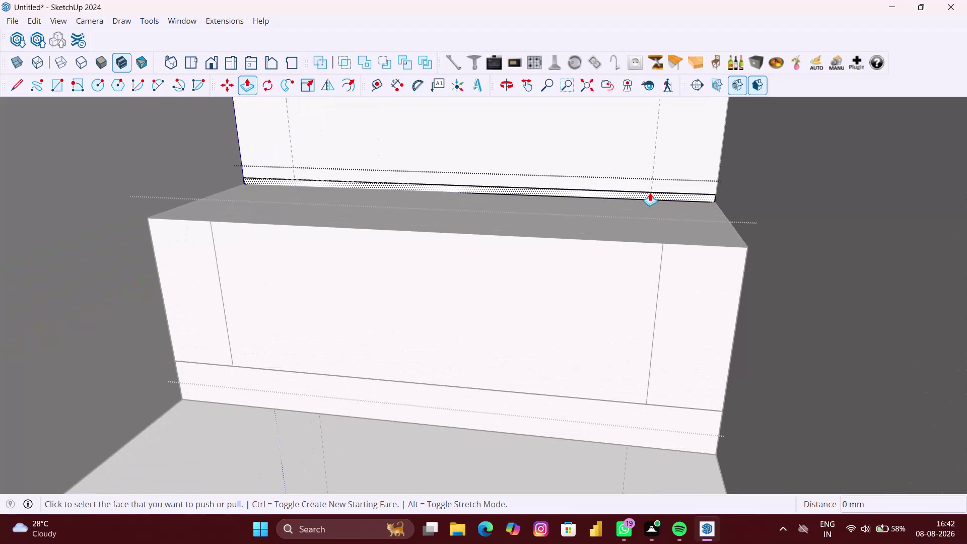
Select the thin board at the back of the cabinet.
click(650, 190)
scroll(up, 3)
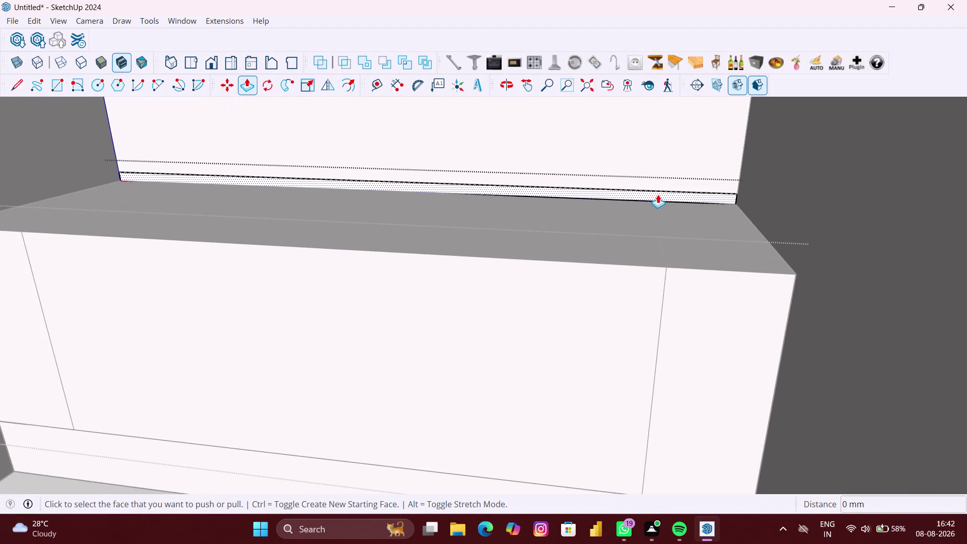
click(663, 191)
scroll(down, 3)
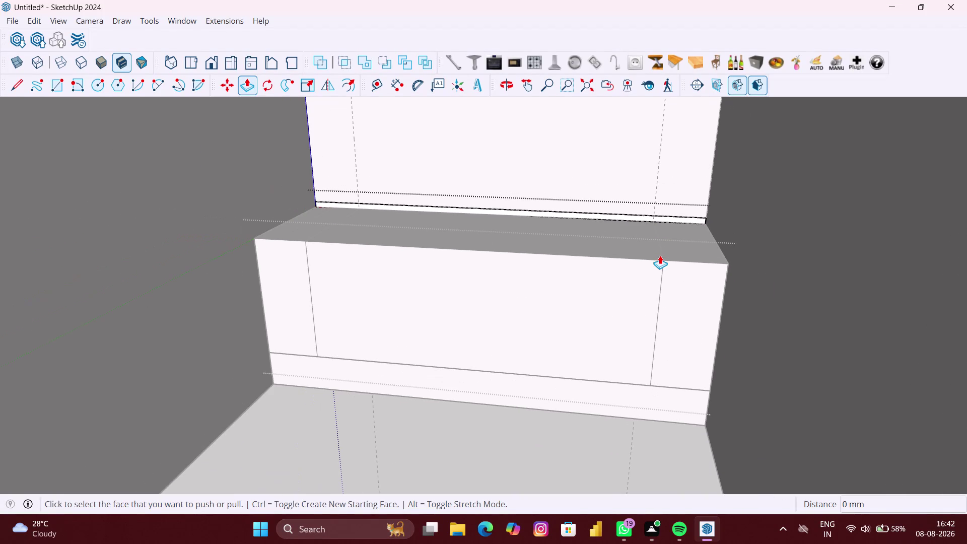
key(space)
scroll(up, 3)
double_click(655, 220)
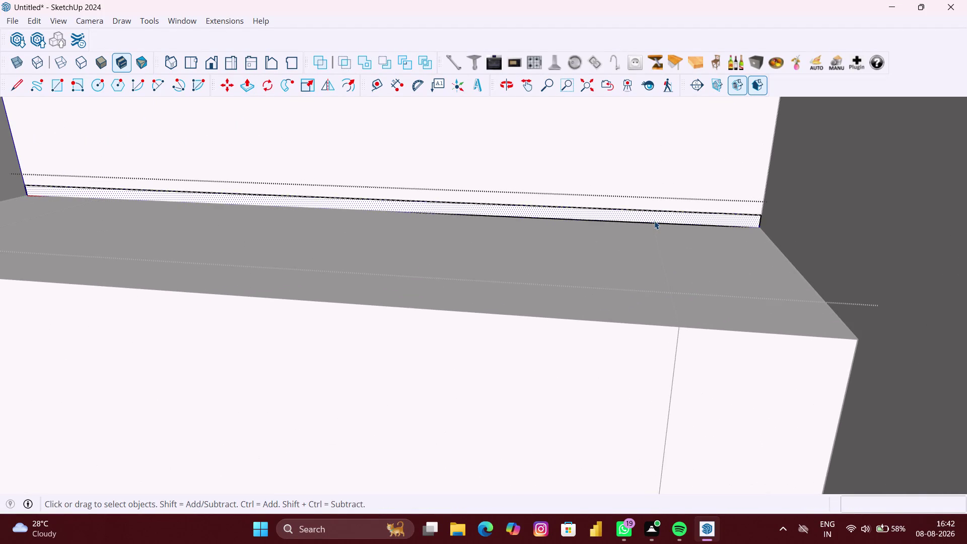
scroll(up, 3)
Push/pull the board's front face forward so it forms a top panel over the drawers.
key(p)
click(654, 209)
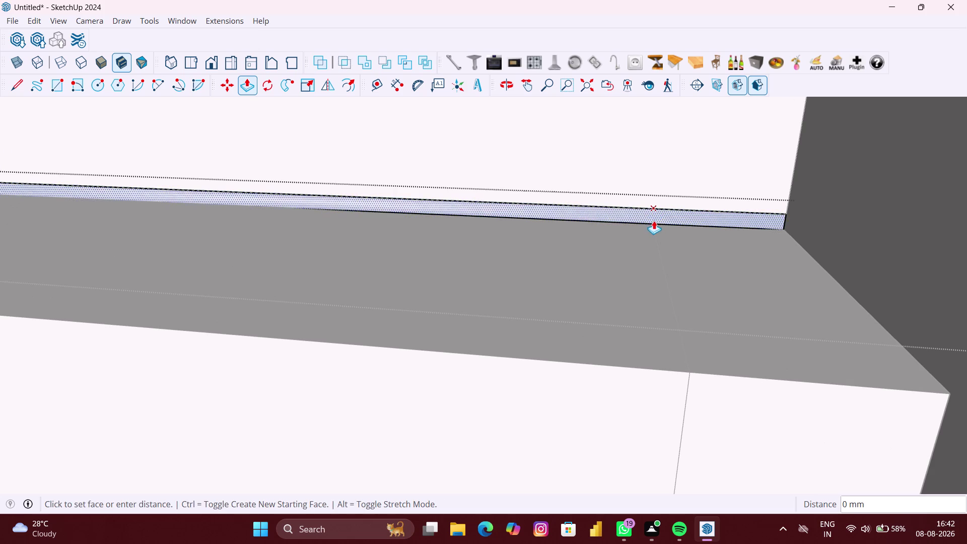
scroll(down, 3)
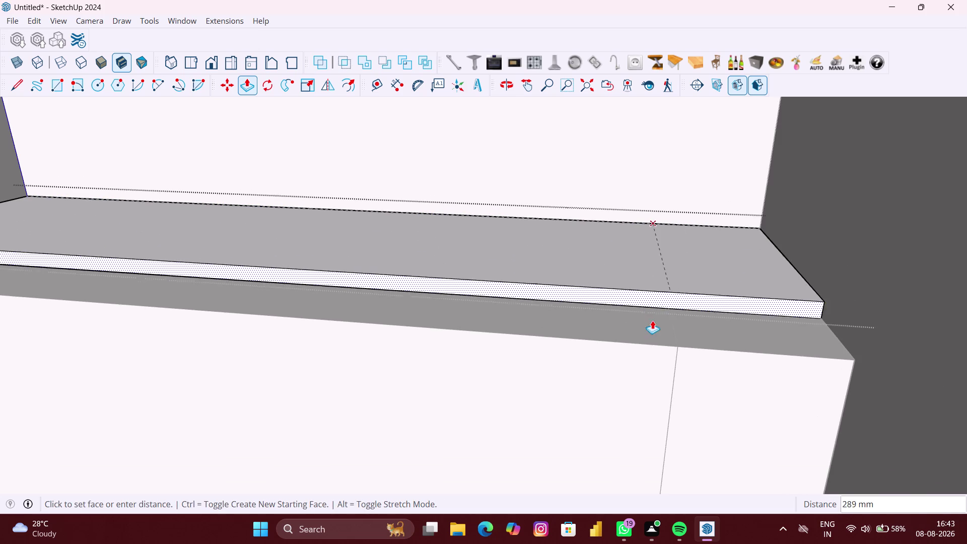
middle_drag(653, 337, 640, 266)
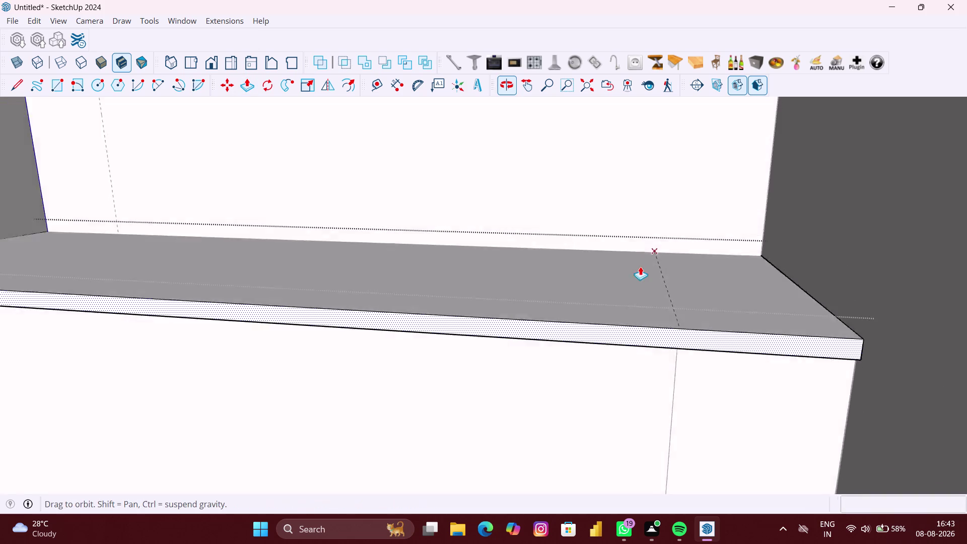
middle_drag(654, 319, 648, 275)
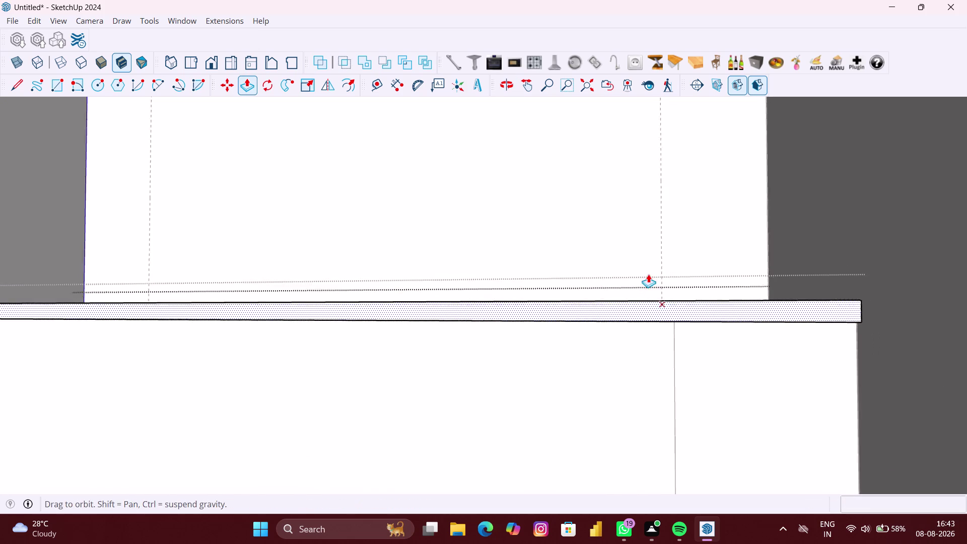
click(657, 309)
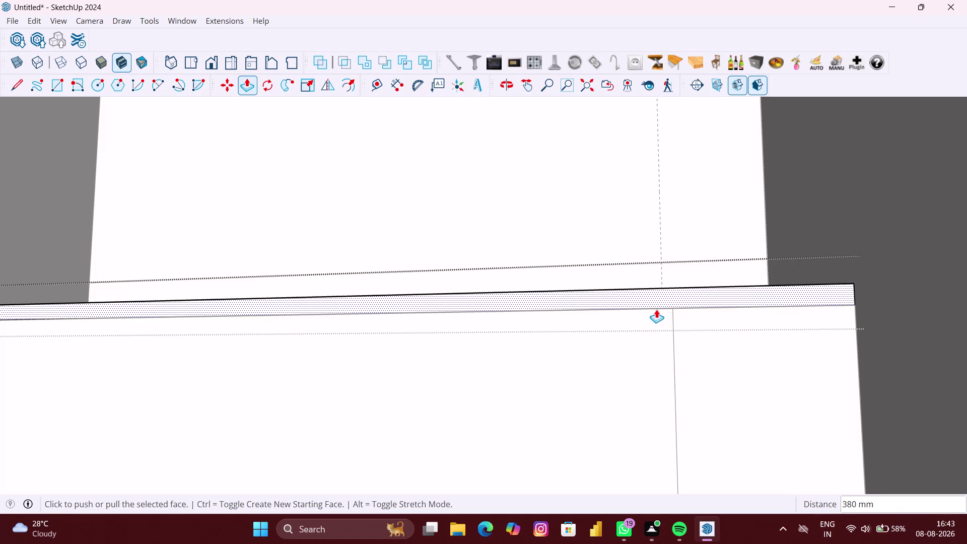
scroll(down, 3)
key(space)
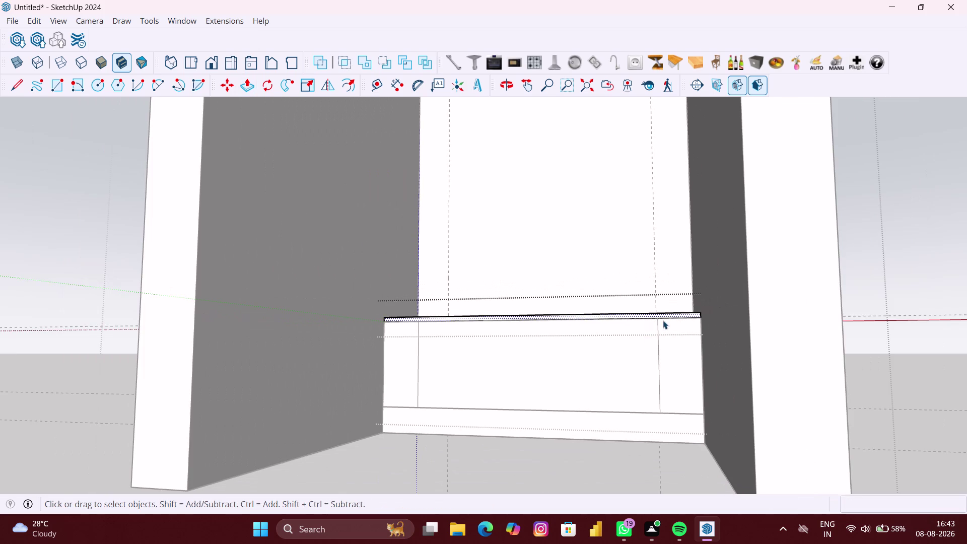
scroll(down, 3)
click(263, 295)
scroll(down, 3)
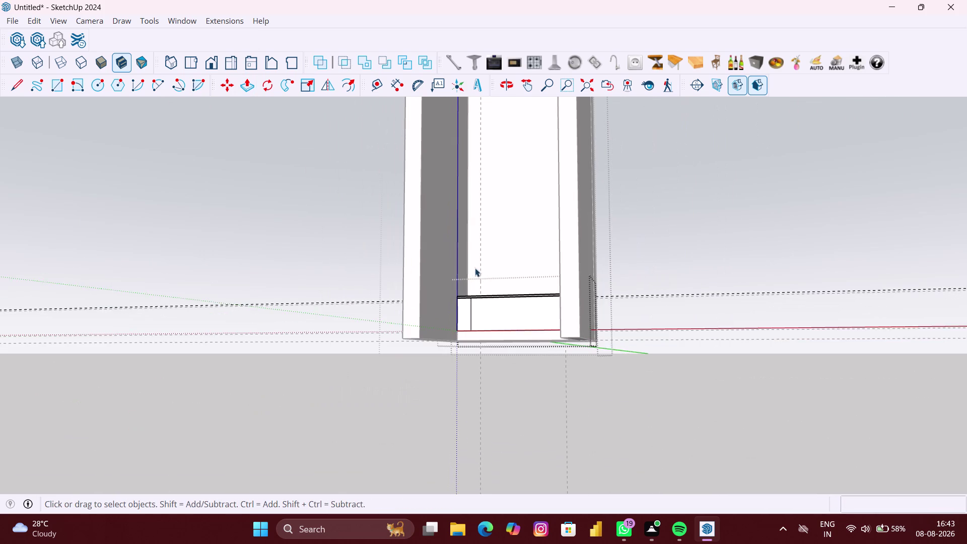
middle_drag(476, 265, 501, 305)
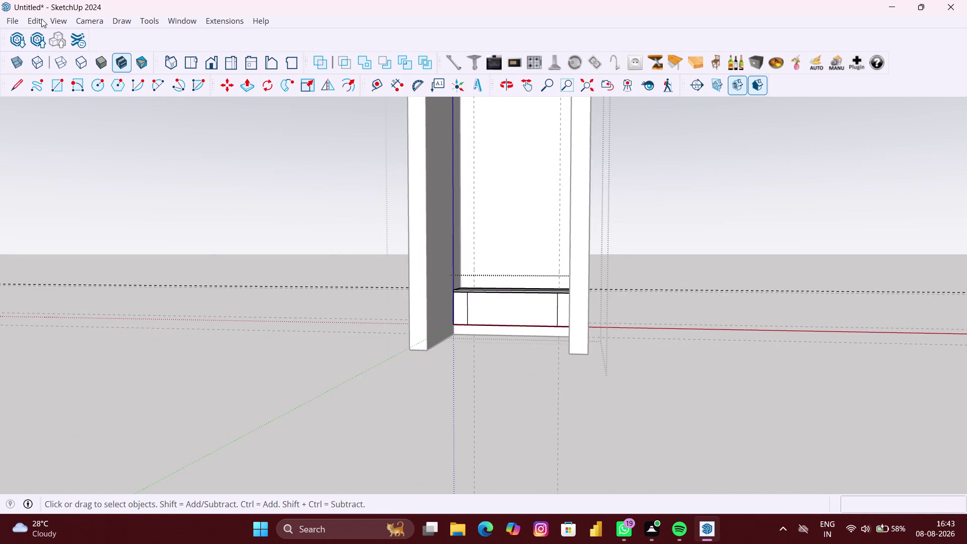
click(39, 21)
click(65, 147)
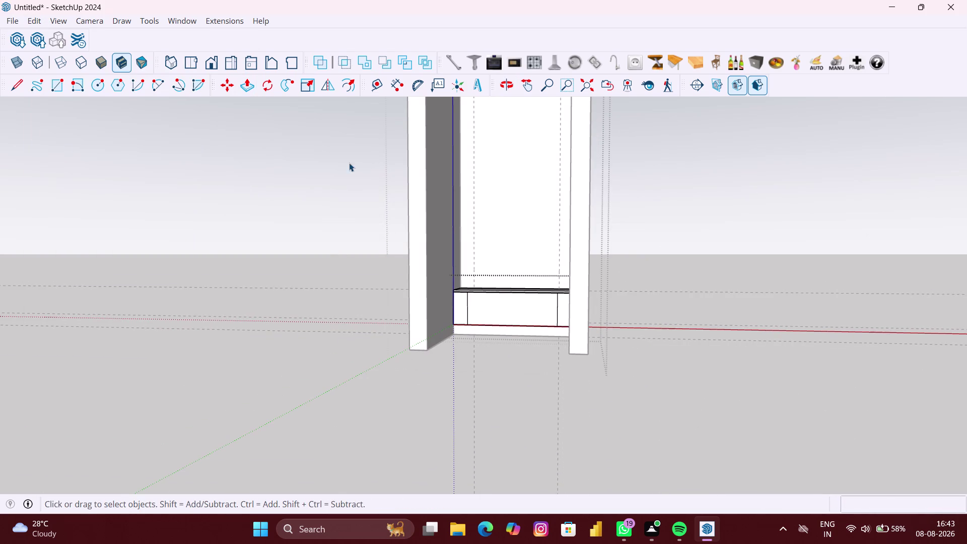
scroll(up, 3)
middle_drag(499, 221, 501, 265)
click(336, 243)
scroll(down, 3)
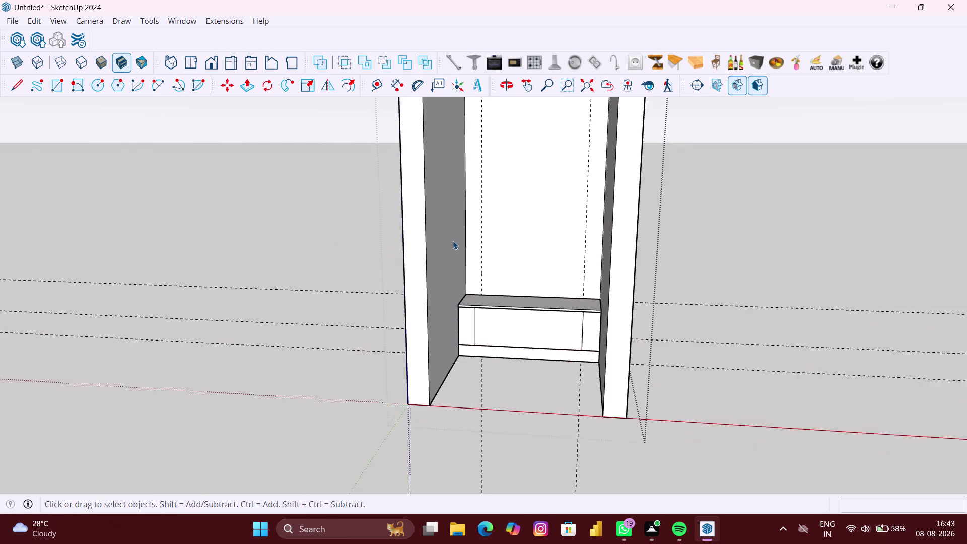
scroll(down, 3)
click(29, 19)
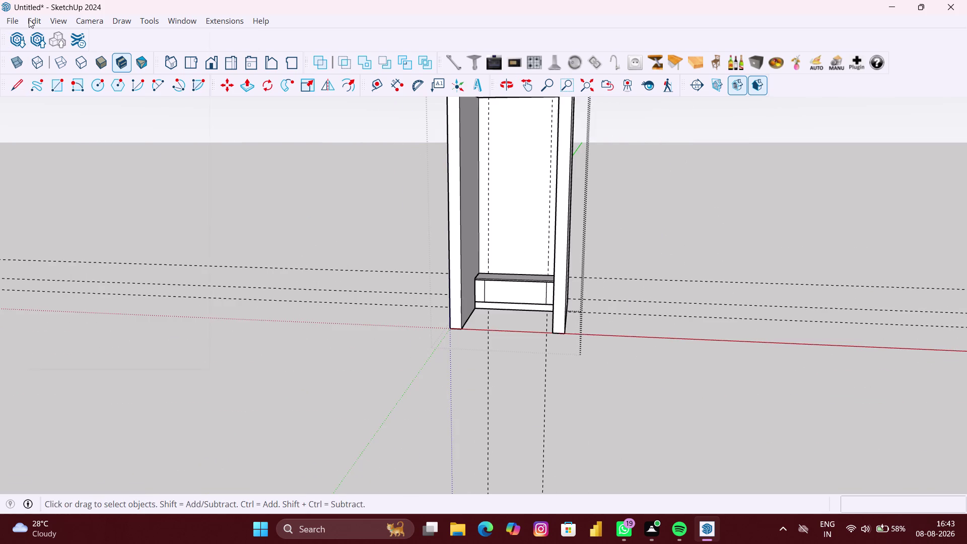
click(76, 150)
scroll(up, 3)
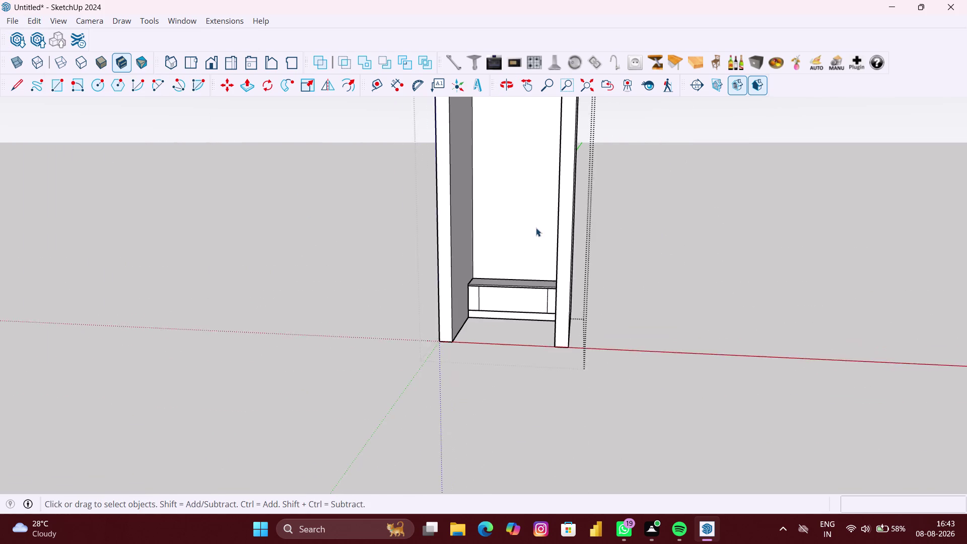
middle_drag(527, 235, 530, 254)
scroll(up, 3)
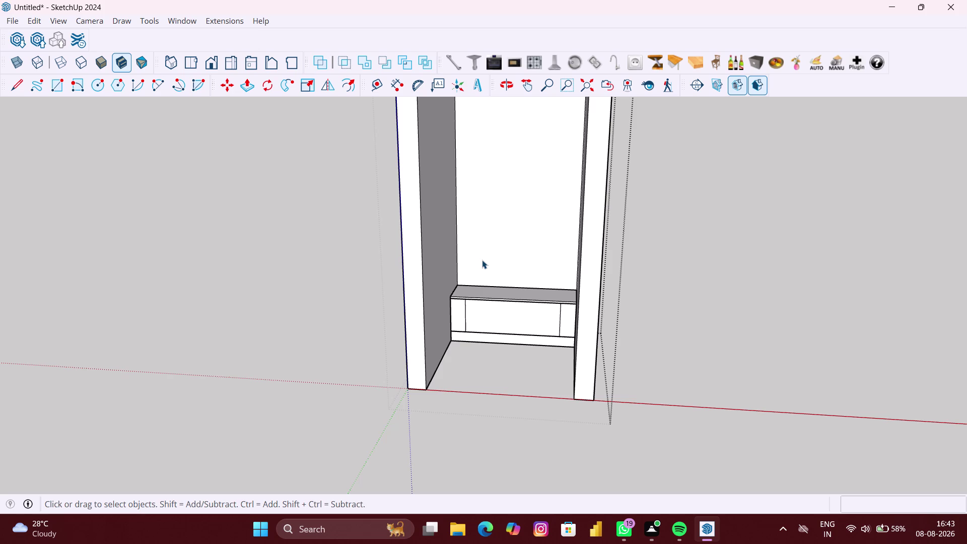
middle_drag(470, 263, 515, 249)
scroll(up, 3)
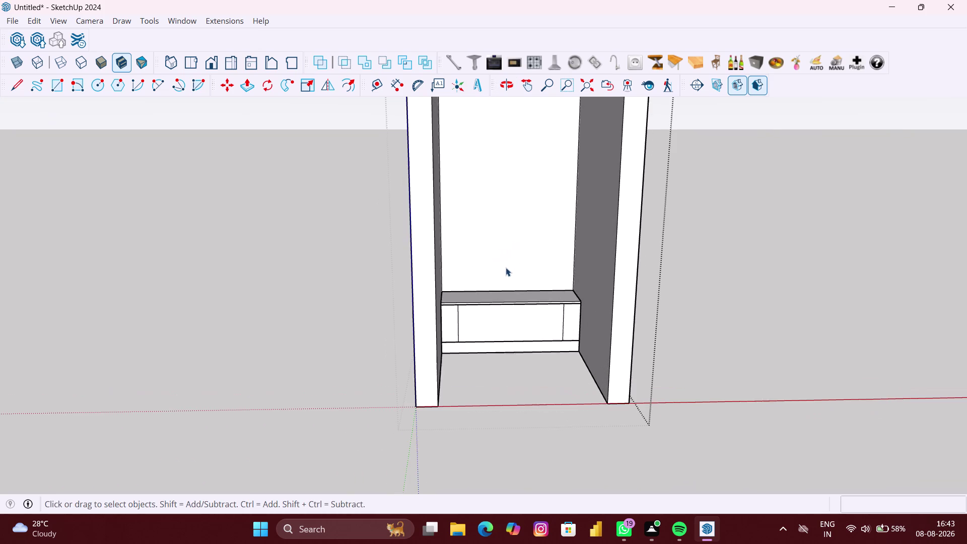
scroll(down, 3)
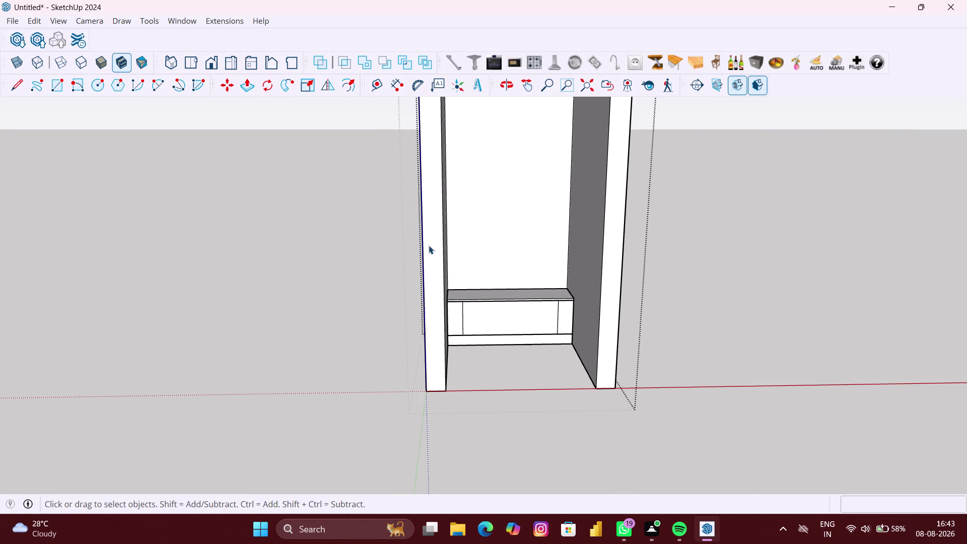
middle_drag(428, 245, 412, 244)
Place a vertical guide 295 mm in from the left side panel.
click(377, 89)
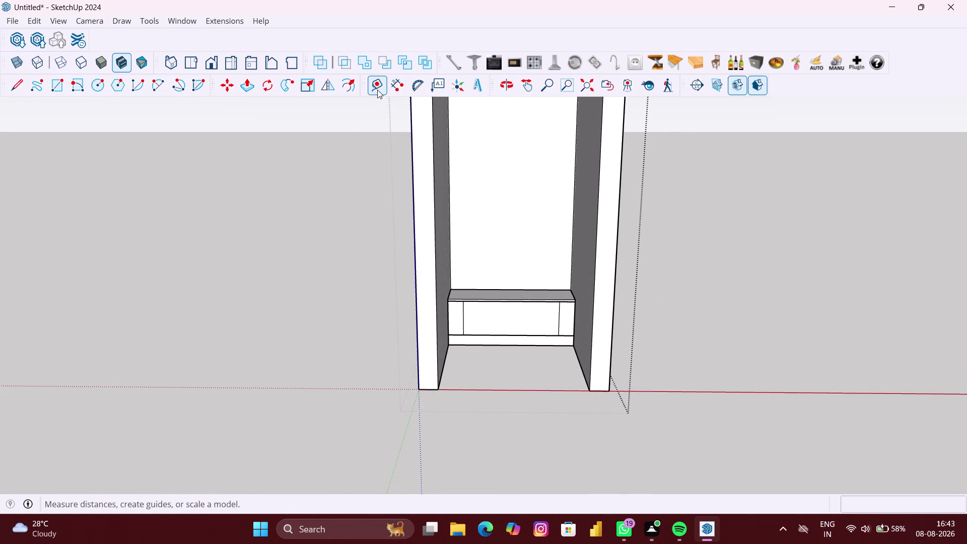
scroll(up, 3)
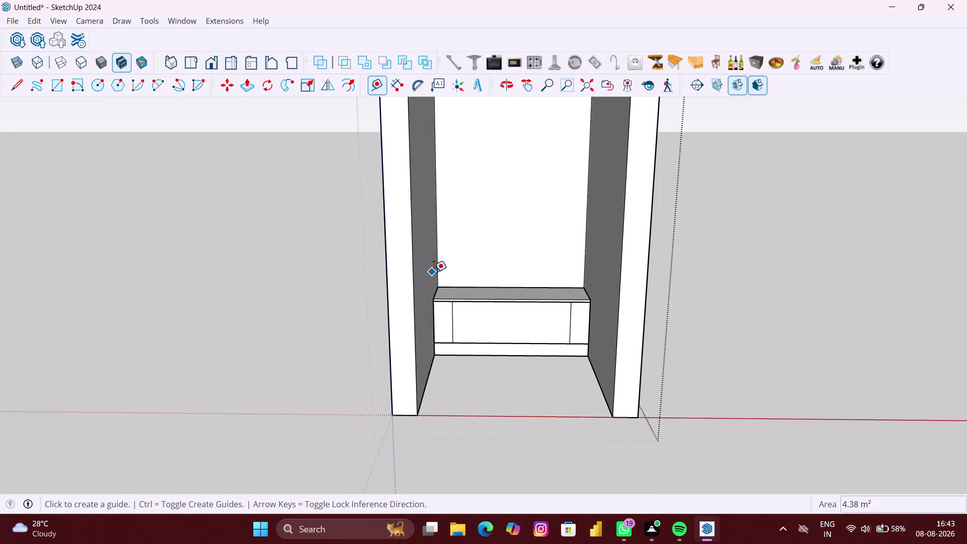
click(437, 267)
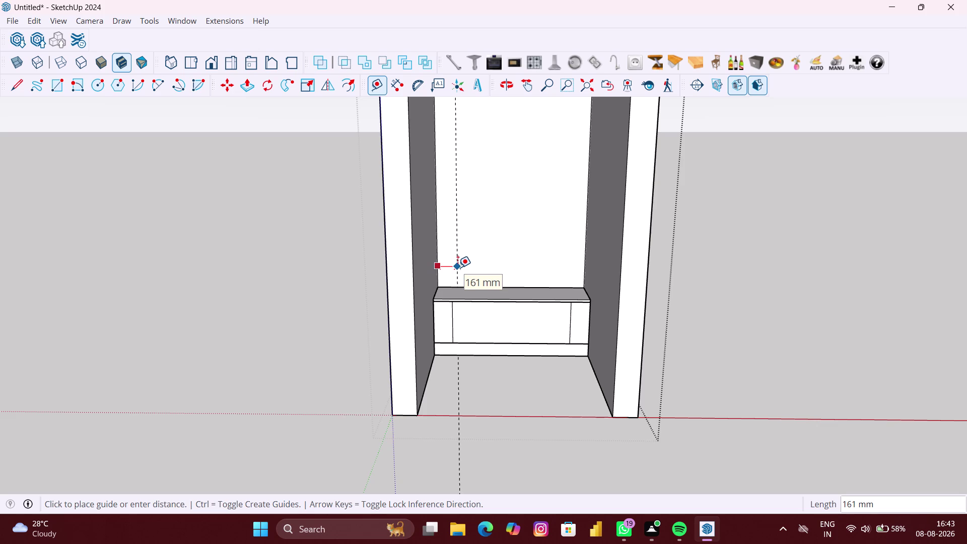
text(295MM)
key(Return)
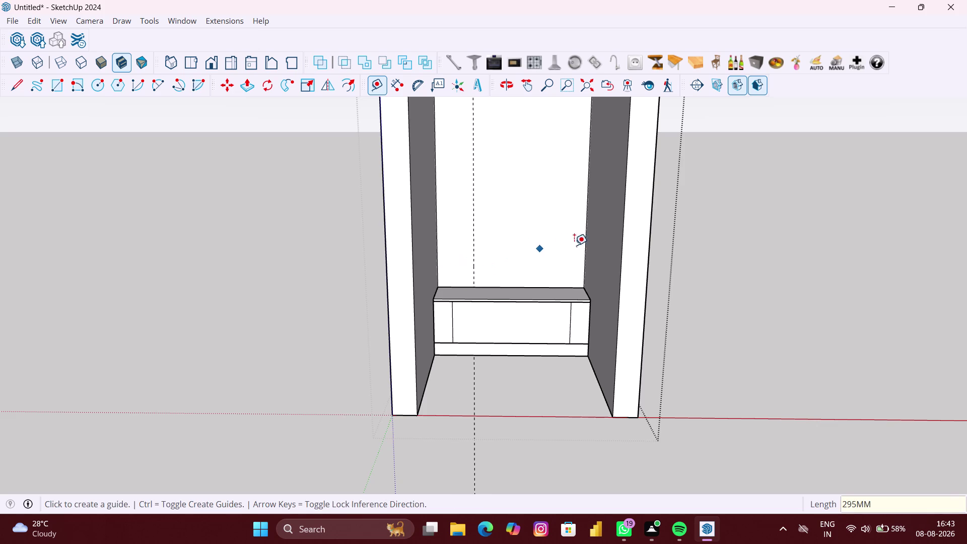
Place a second vertical guide 295 mm in from the right side panel.
click(588, 242)
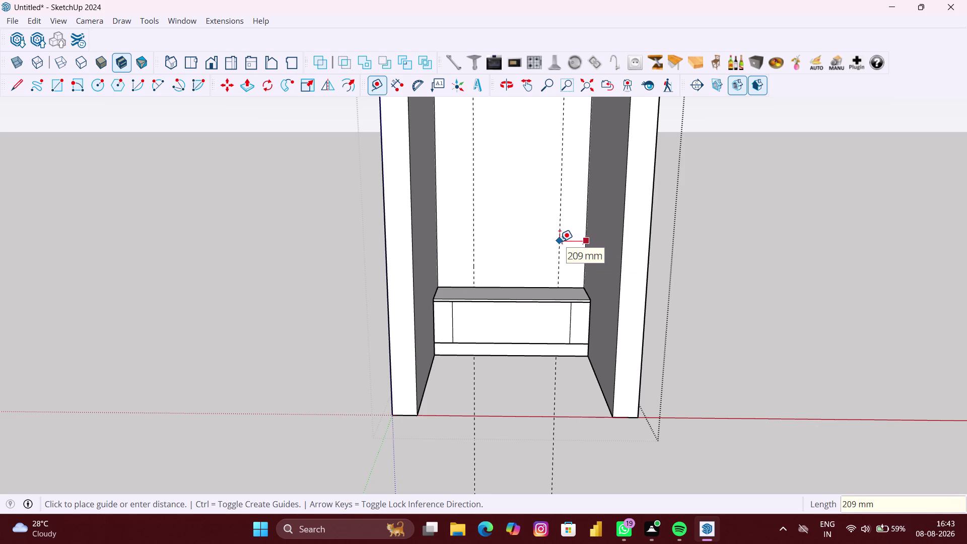
text(295)
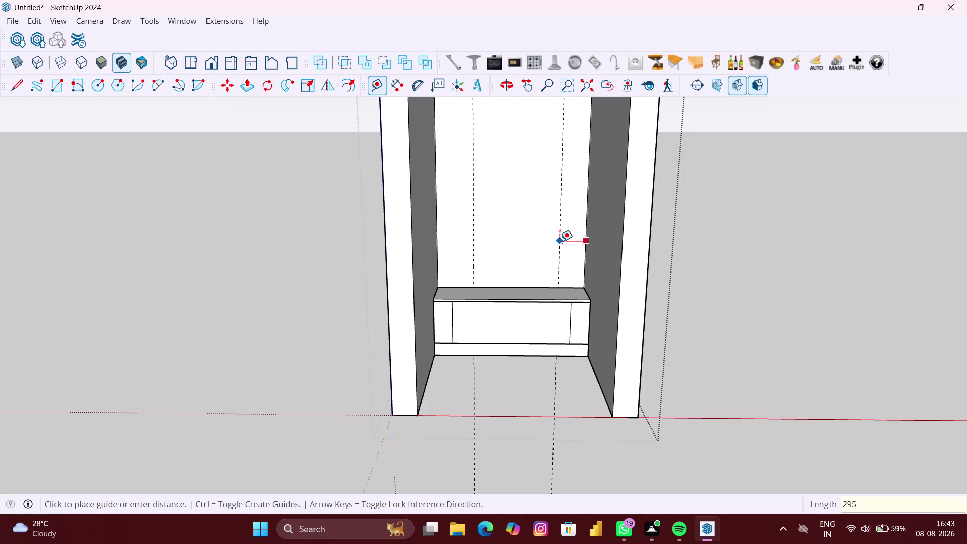
text(MM)
key(Return)
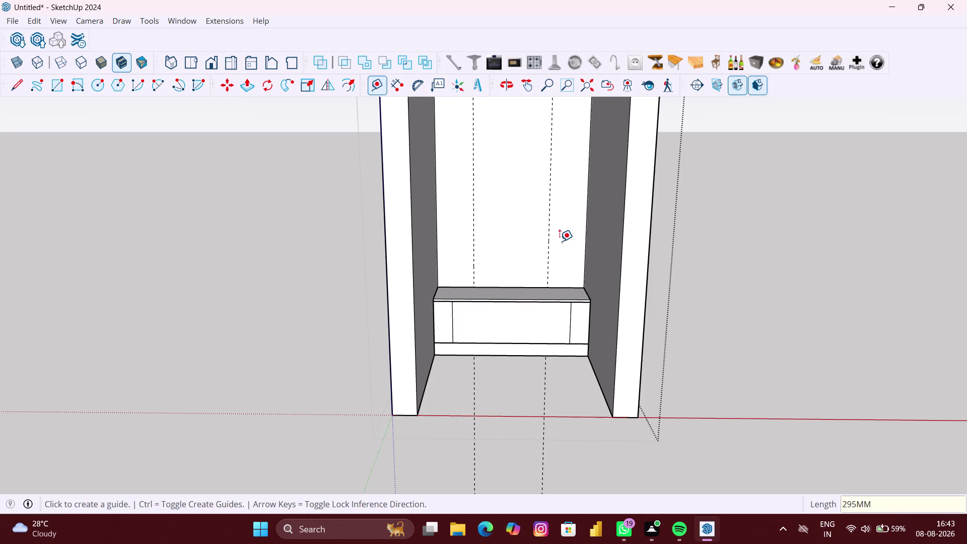
scroll(down, 3)
key(space)
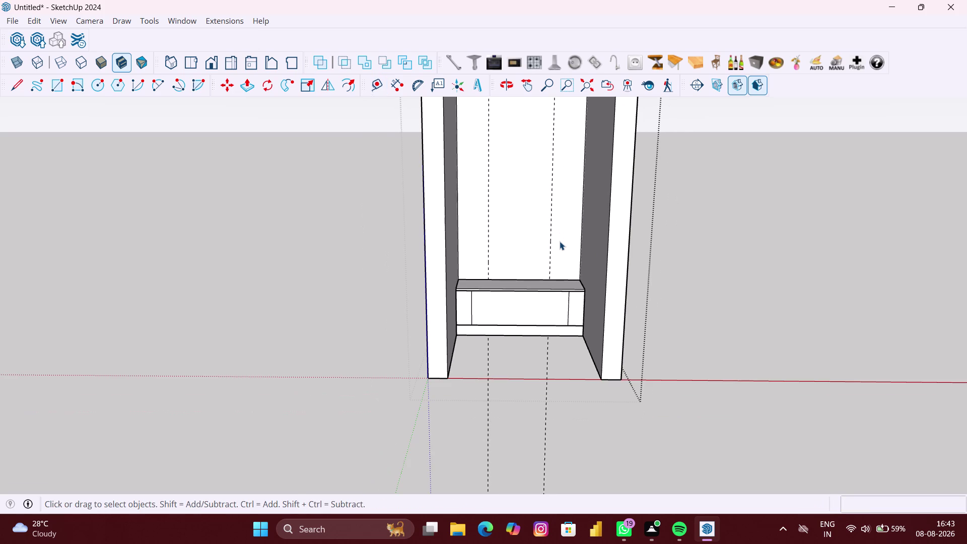
scroll(down, 3)
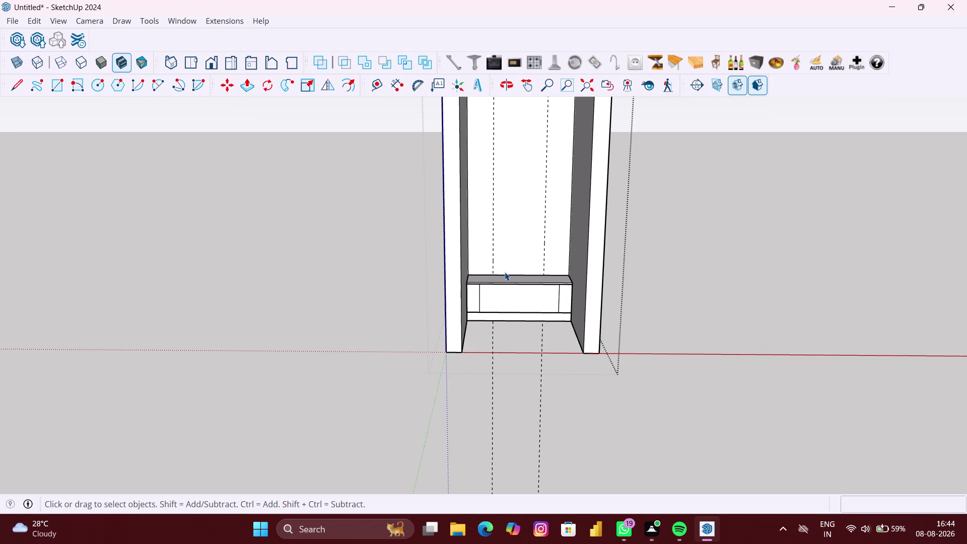
scroll(down, 3)
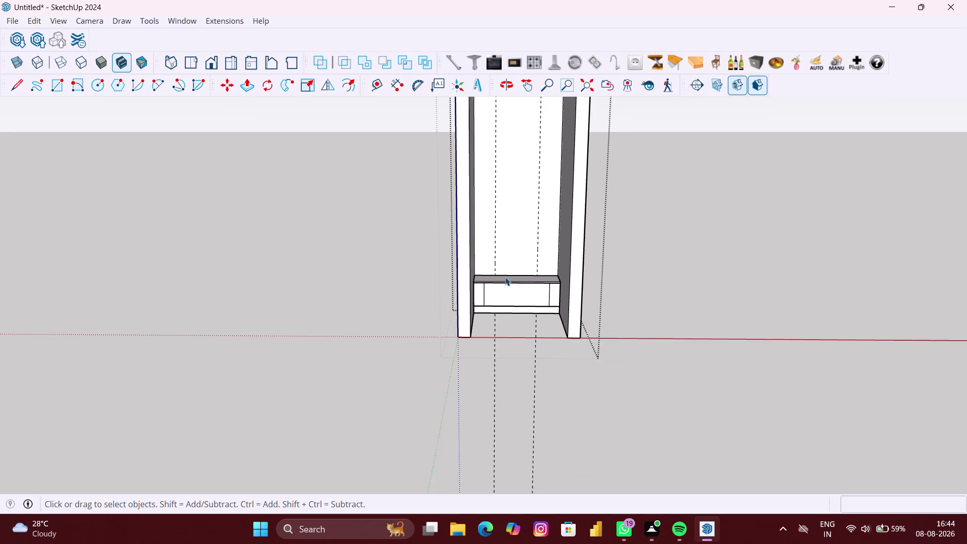
scroll(down, 3)
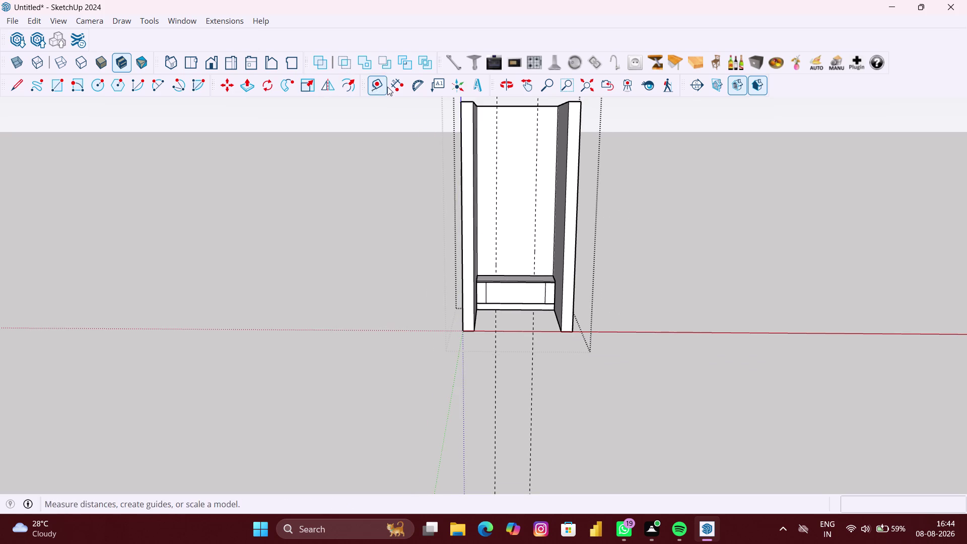
Place a horizontal guide 1520 mm above the drawer top edge.
click(376, 87)
scroll(up, 3)
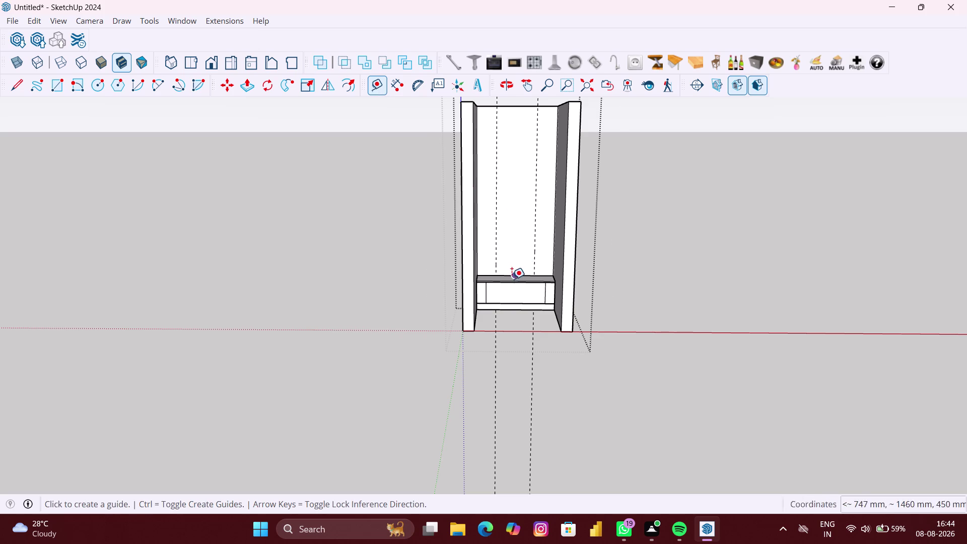
scroll(up, 3)
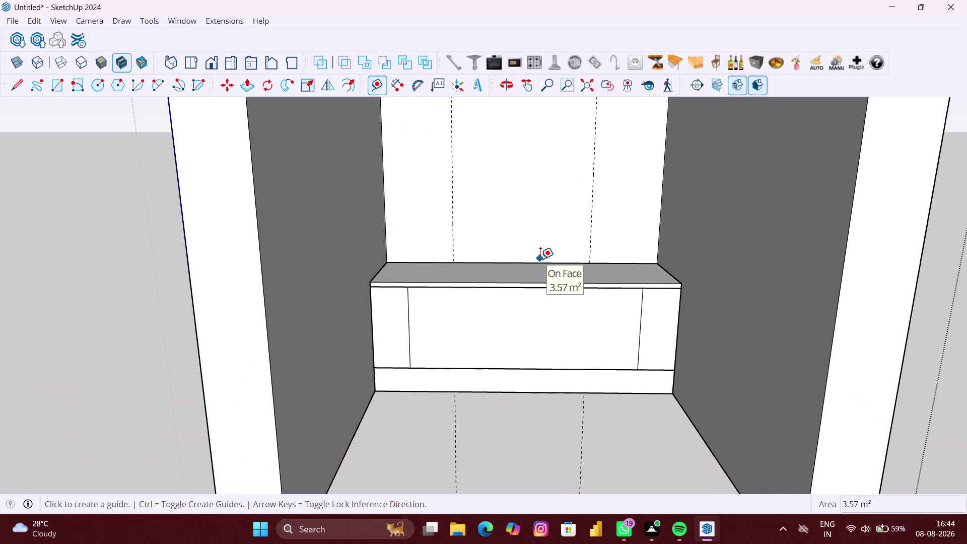
scroll(up, 3)
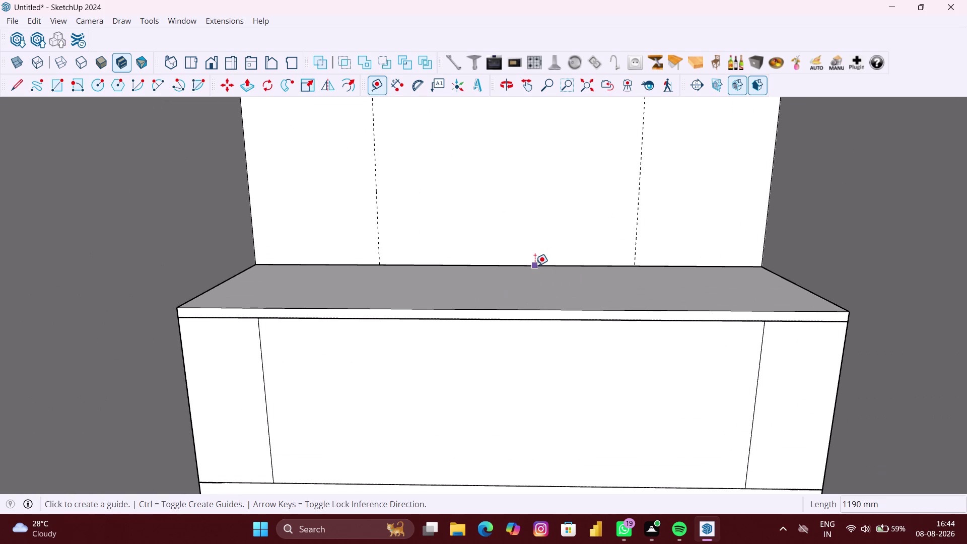
click(535, 266)
scroll(down, 3)
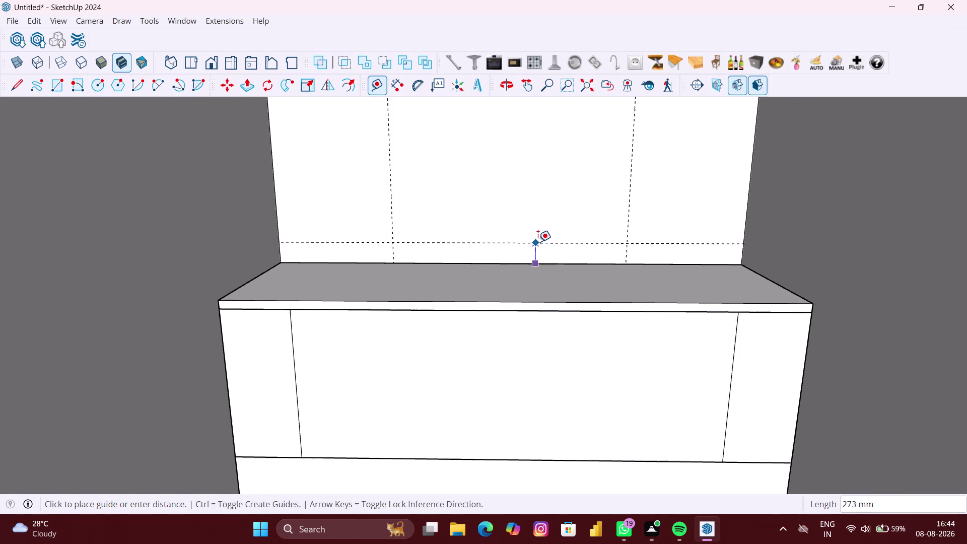
scroll(down, 3)
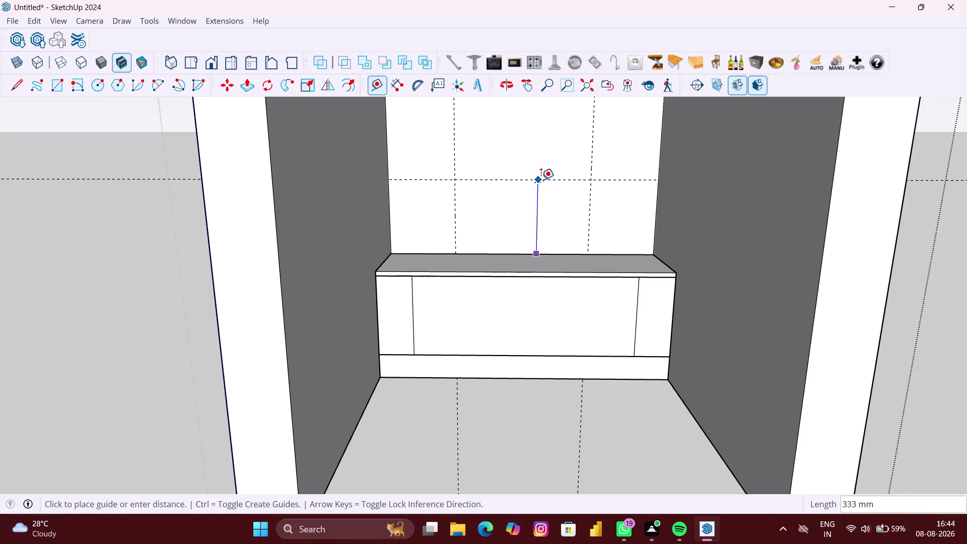
text(15)
key(2)
key(0)
text(MM)
key(Return)
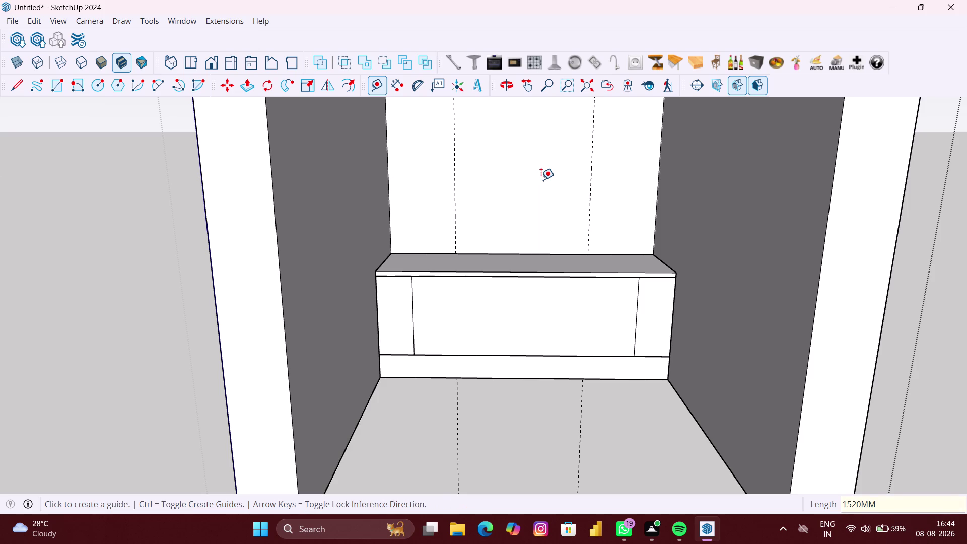
Add a second horizontal guide 36 mm from the first one.
scroll(down, 3)
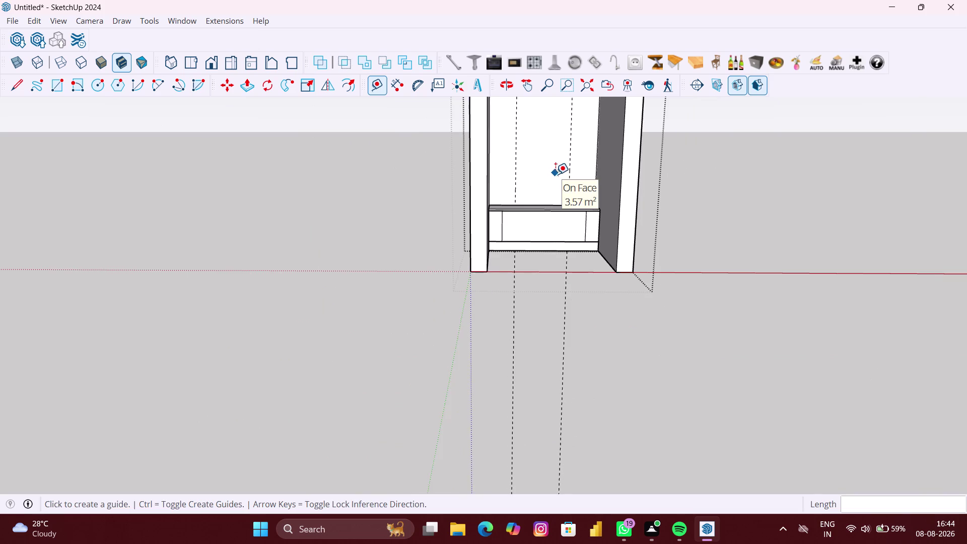
middle_drag(556, 176, 539, 309)
scroll(up, 3)
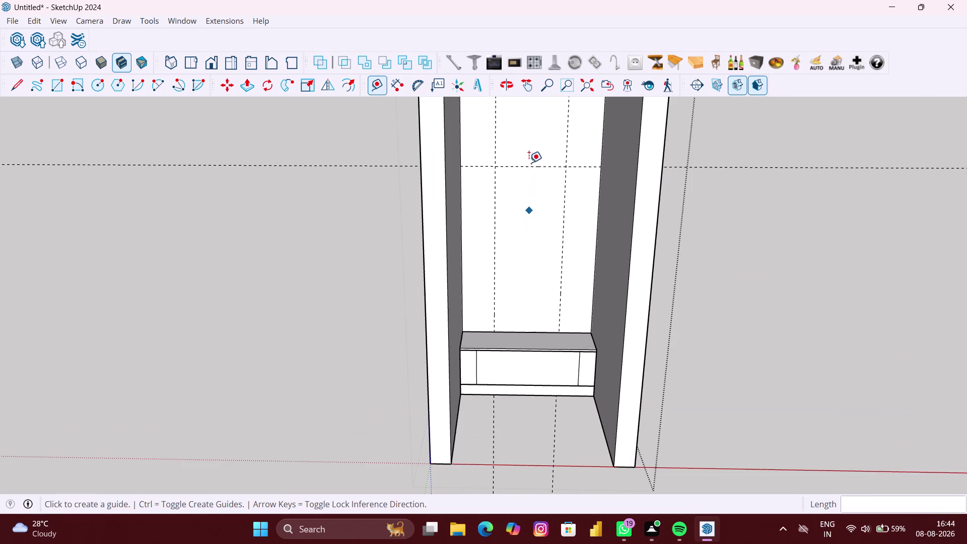
click(527, 166)
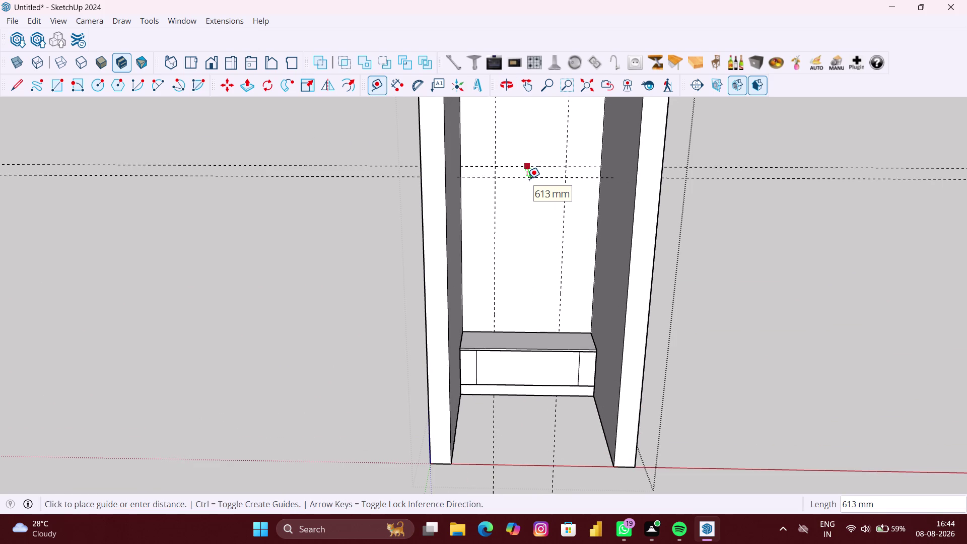
key(Up)
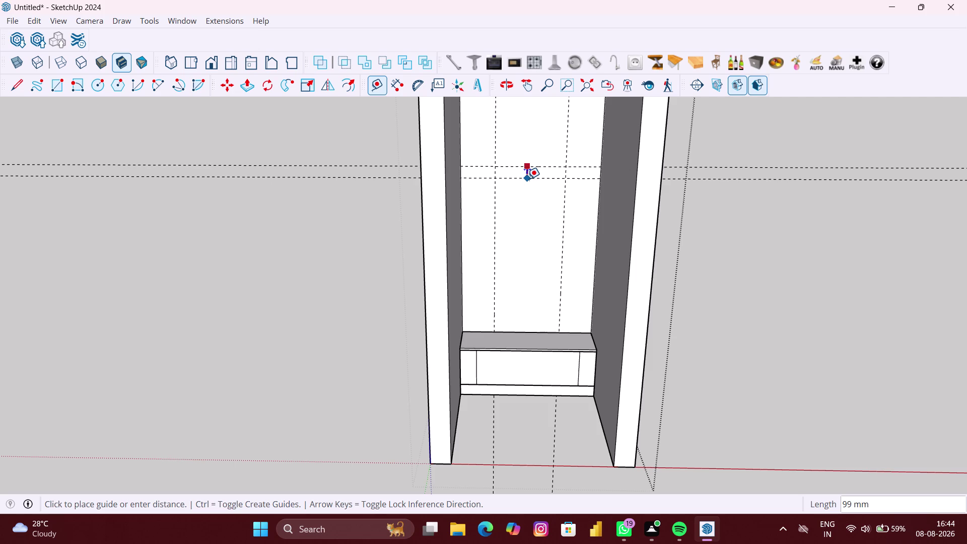
text(36)
text(MM)
key(Return)
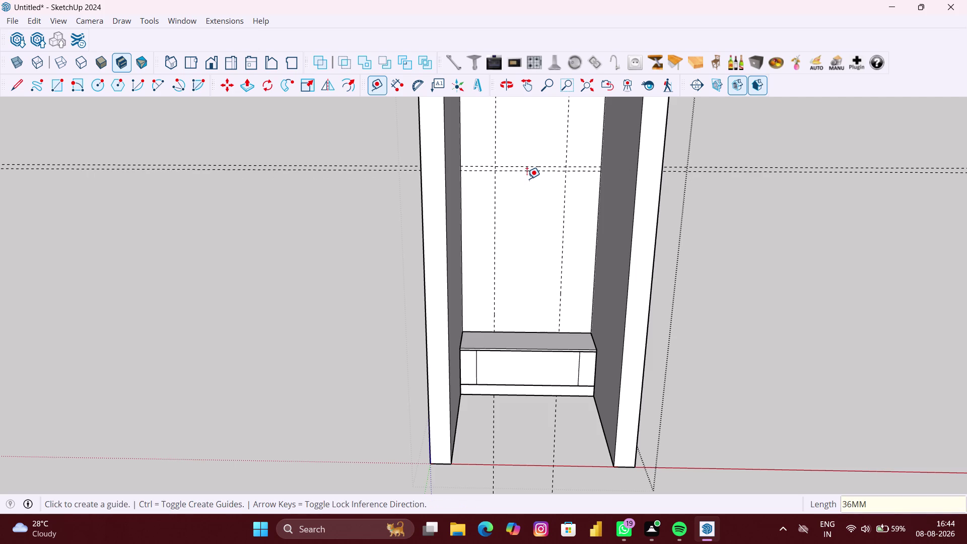
scroll(down, 3)
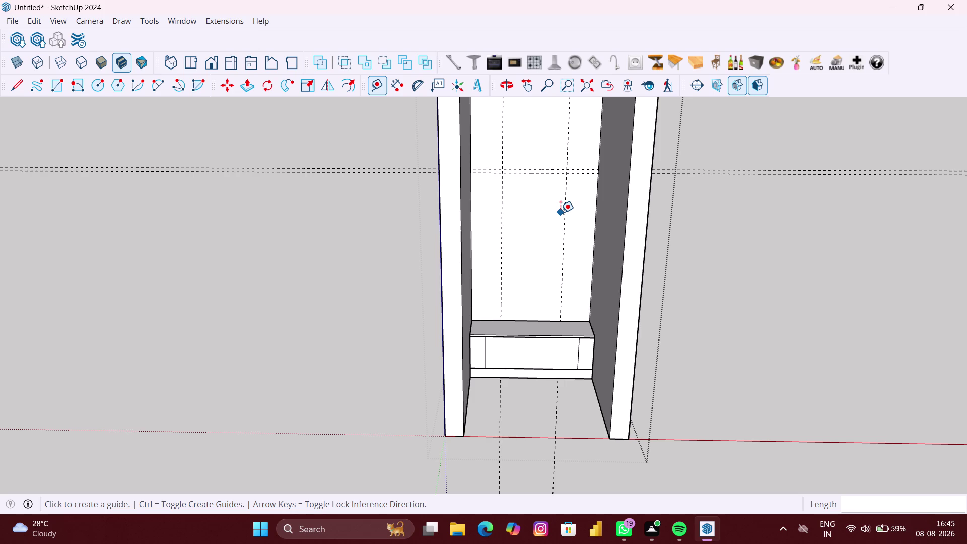
Draw the 36 mm shelf strip rectangle between the guides across the back wall.
key(r)
scroll(up, 3)
scroll(up, 3)
scroll(up, 3)
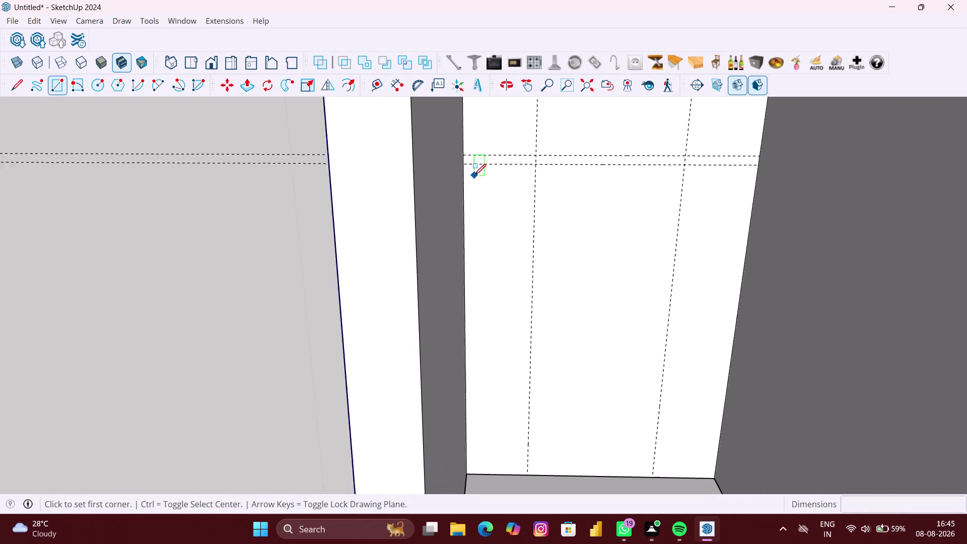
key(space)
click(181, 190)
right_click(180, 190)
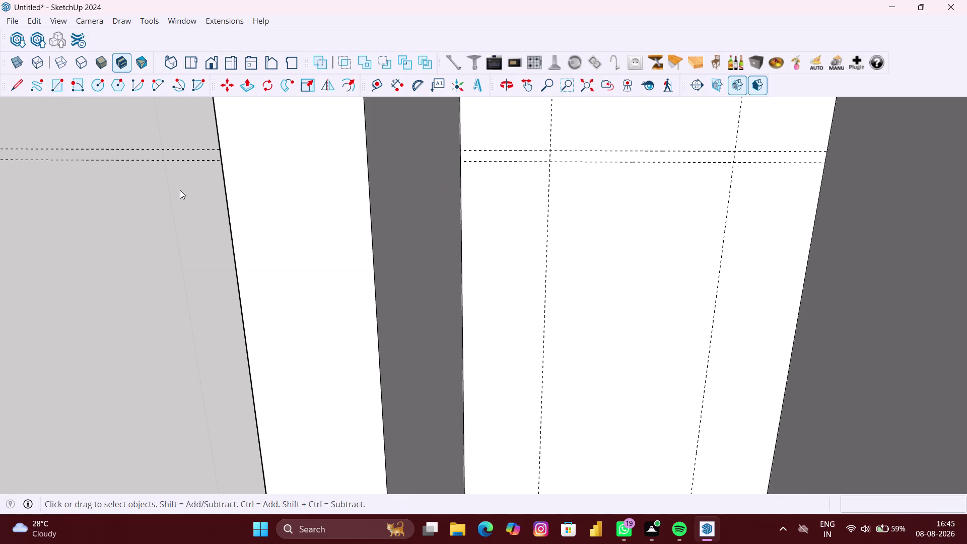
click(213, 234)
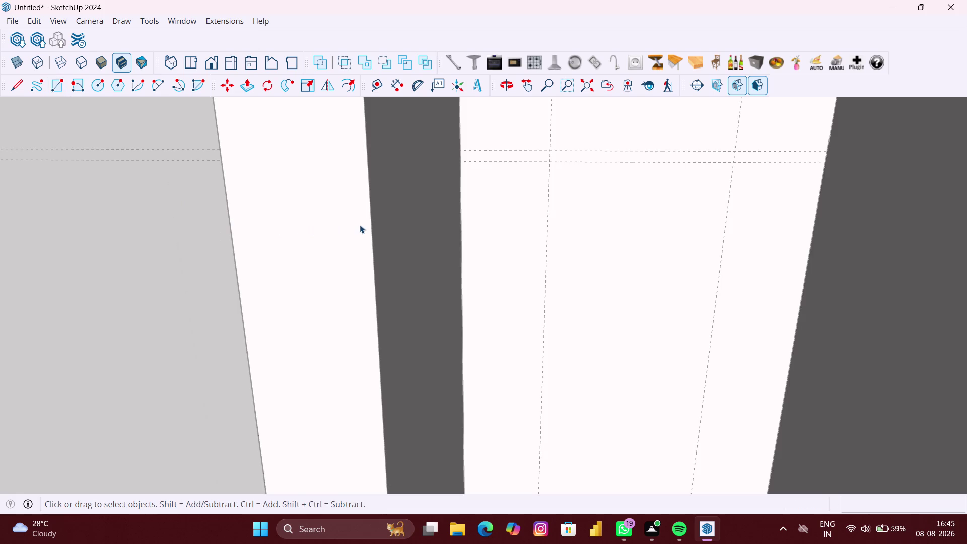
key(r)
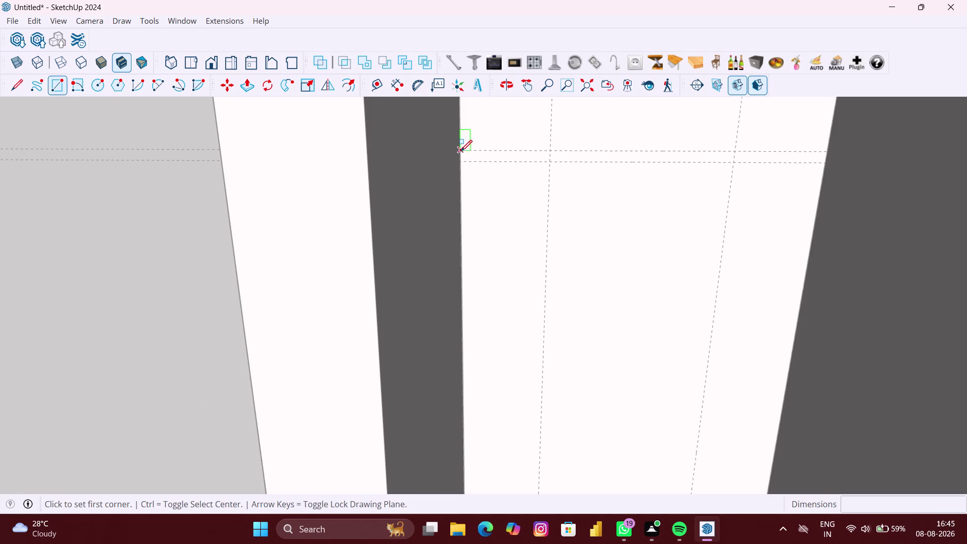
scroll(up, 3)
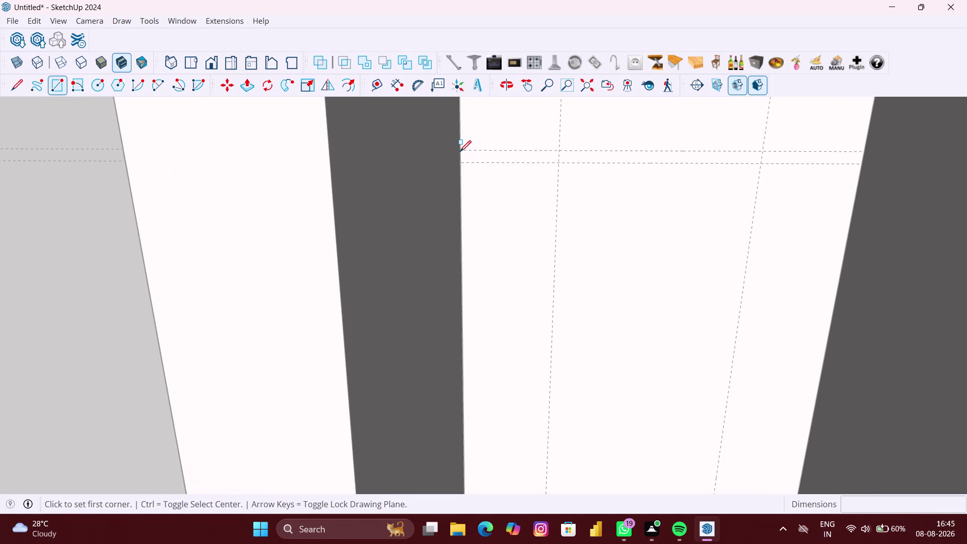
scroll(up, 3)
click(462, 150)
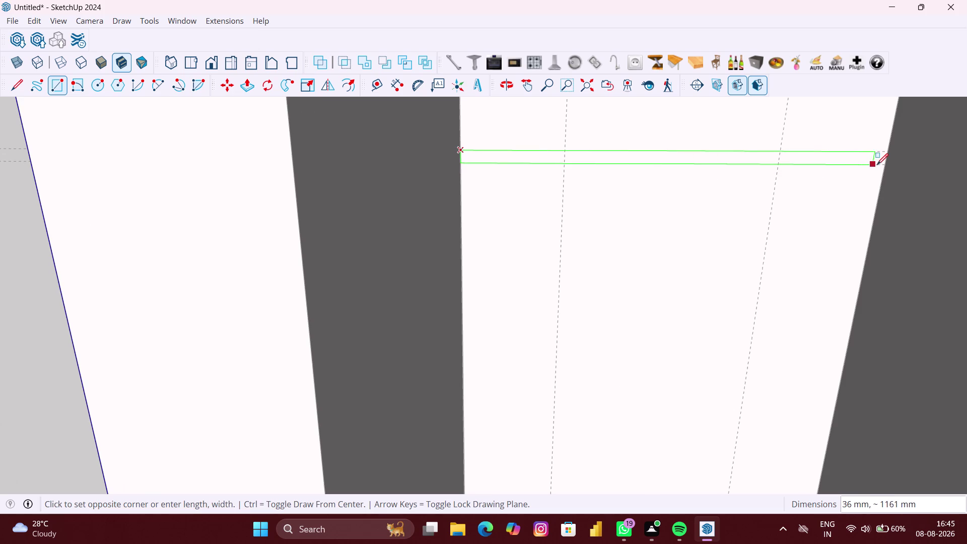
click(883, 165)
scroll(down, 3)
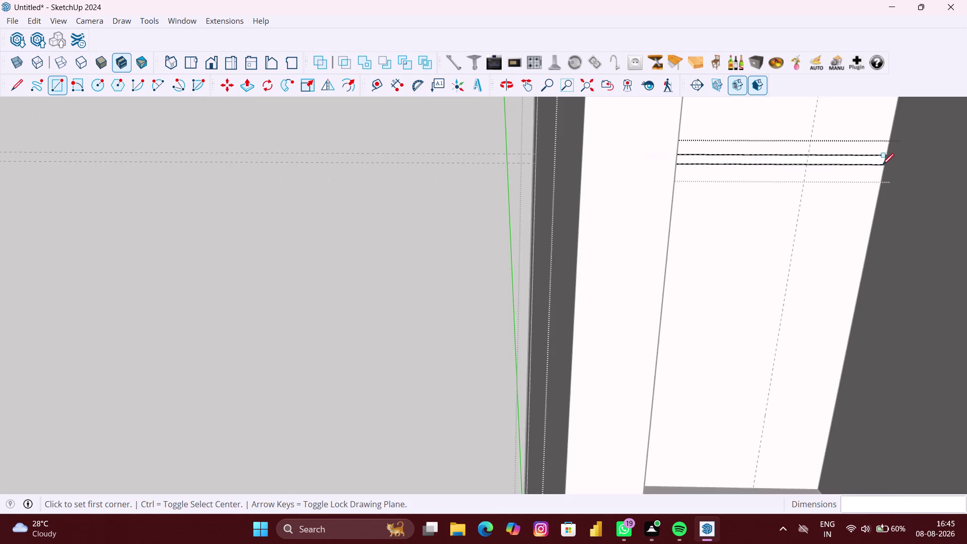
scroll(down, 3)
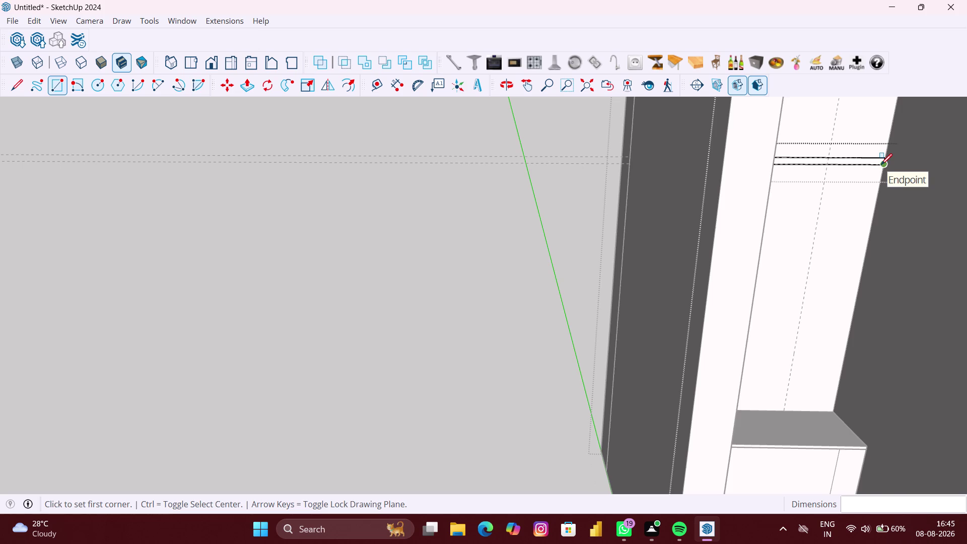
scroll(down, 3)
Draw two tall panel rectangles from under the shelf strip down to the drawer top.
middle_drag(829, 195, 741, 188)
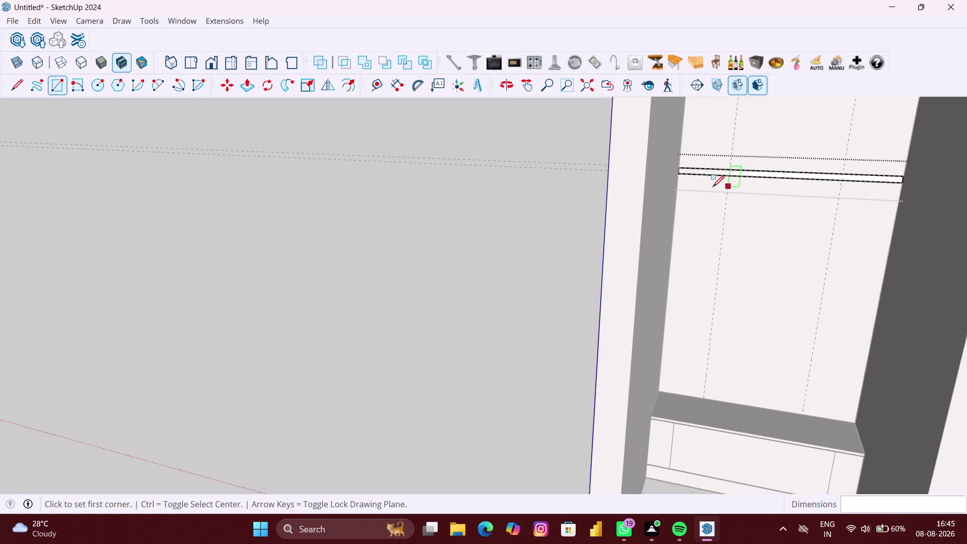
scroll(up, 3)
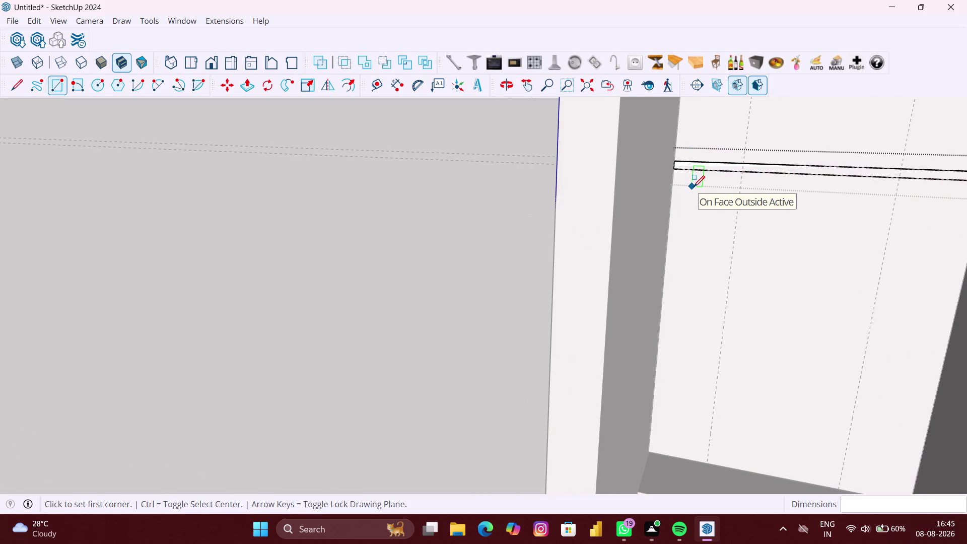
middle_drag(694, 187, 700, 144)
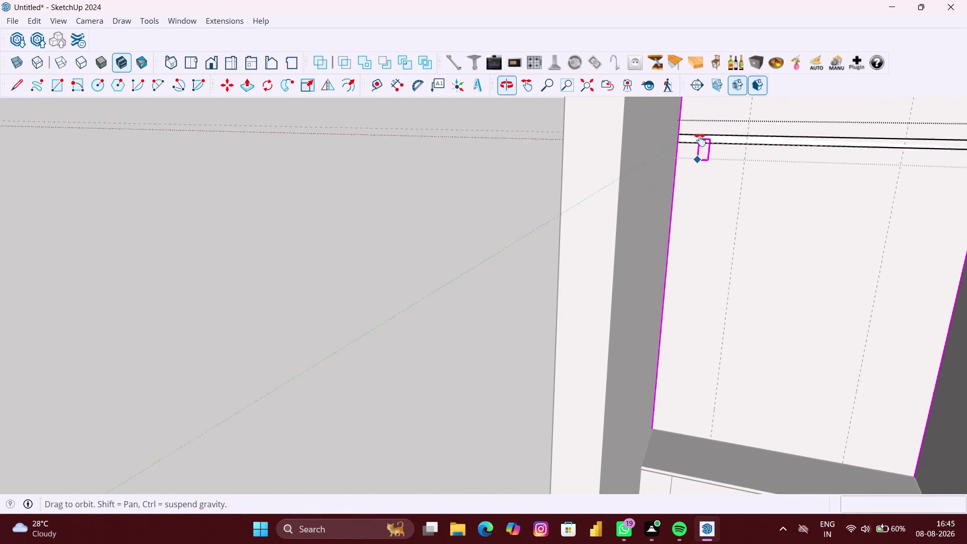
middle_drag(700, 144, 701, 137)
click(684, 123)
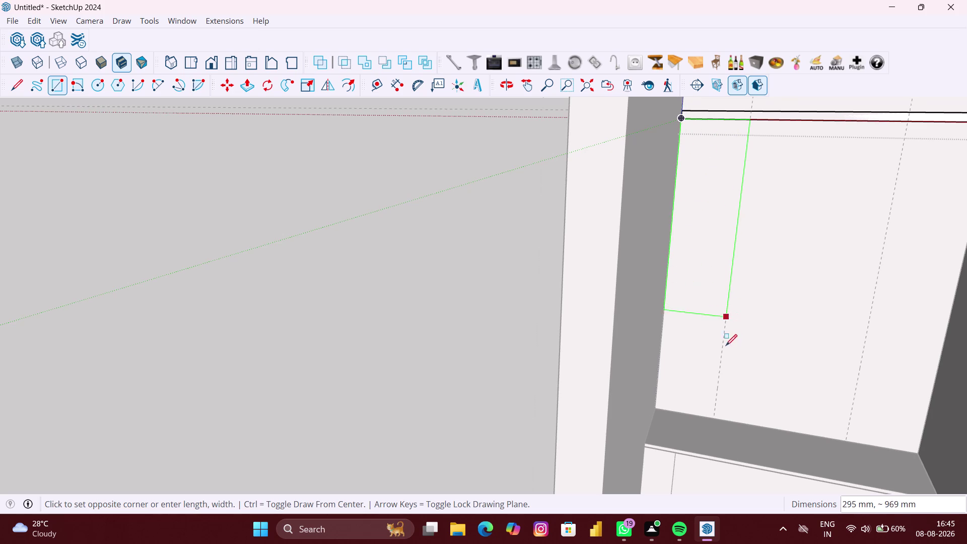
click(716, 418)
scroll(down, 3)
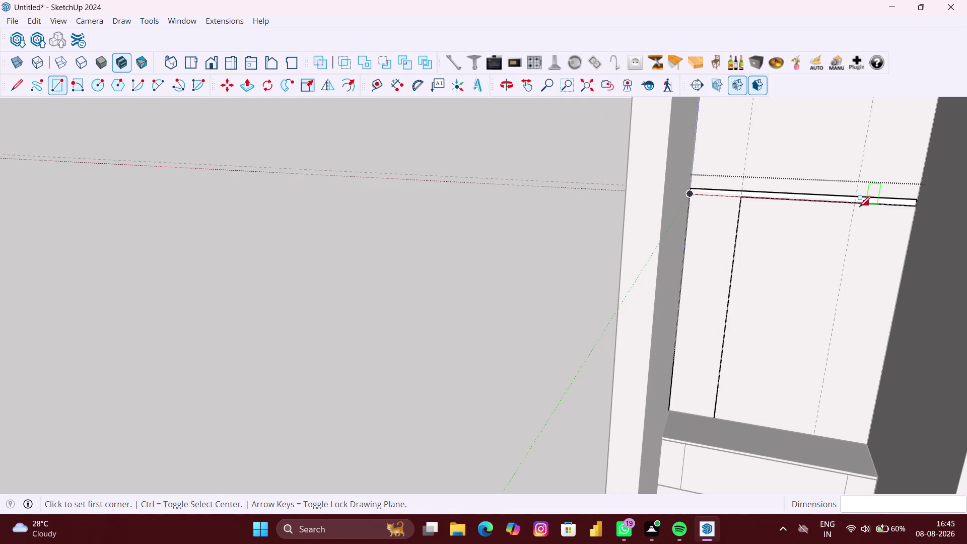
click(856, 204)
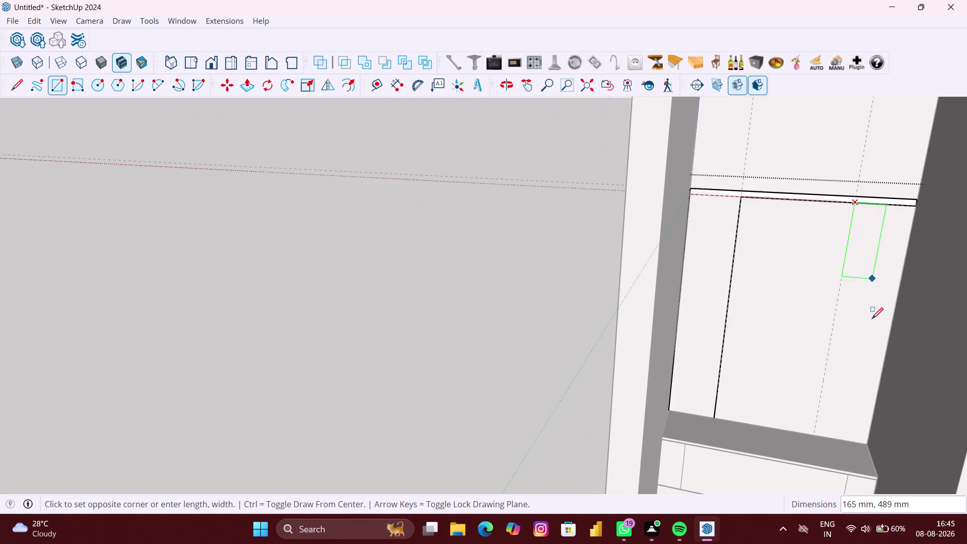
click(867, 443)
key(space)
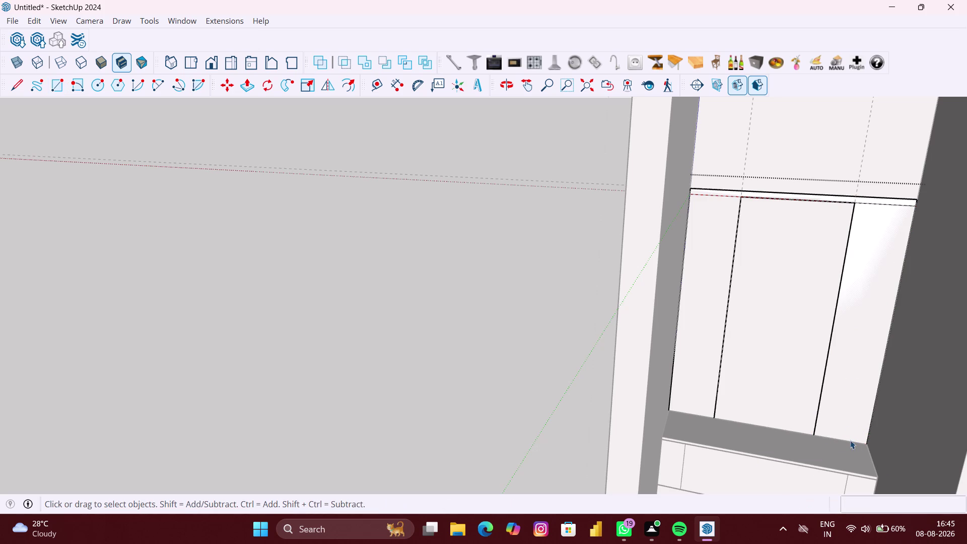
scroll(down, 3)
Orbit and zoom around the wardrobe interior to frame the strip above the drawers.
click(617, 363)
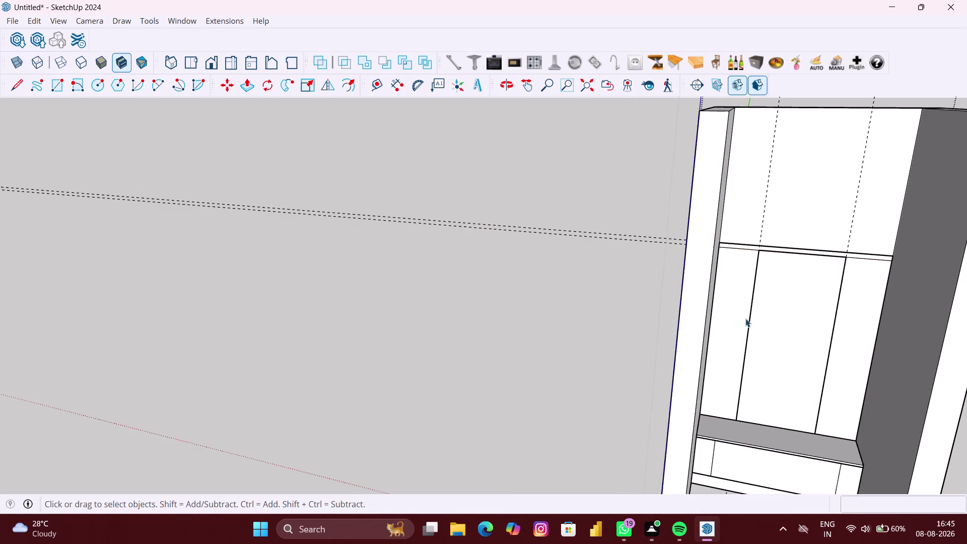
middle_click(746, 318)
scroll(down, 3)
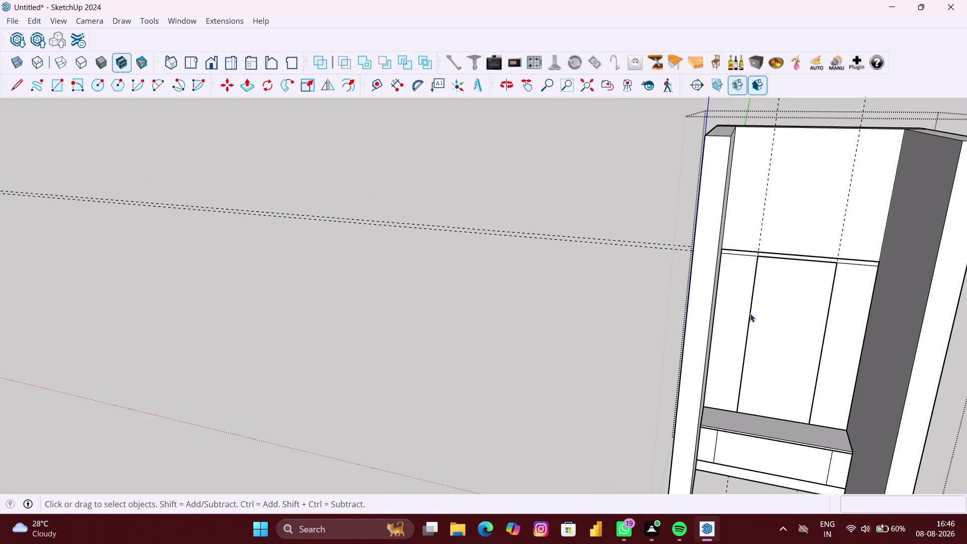
scroll(up, 3)
middle_drag(794, 302, 802, 300)
scroll(up, 3)
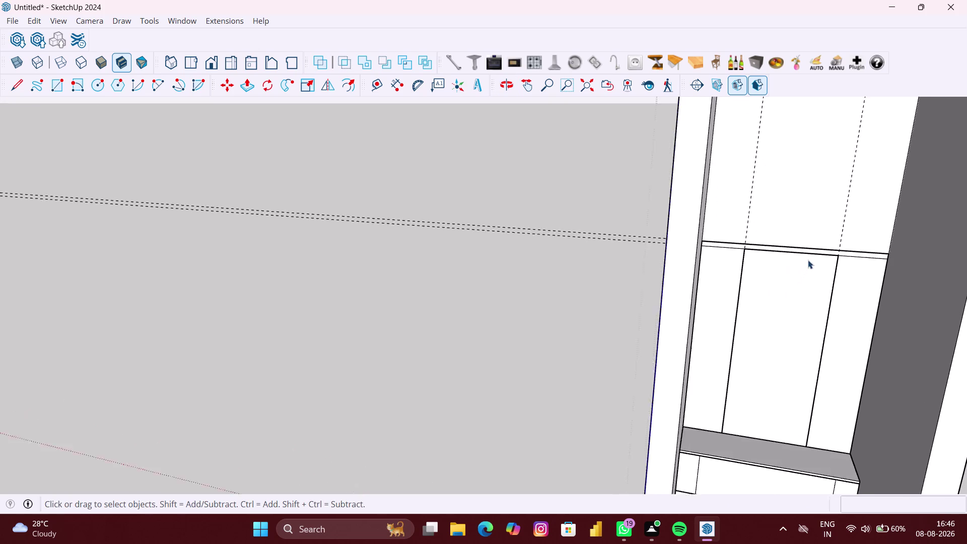
scroll(up, 3)
scroll(up, 3)
key(p)
scroll(up, 3)
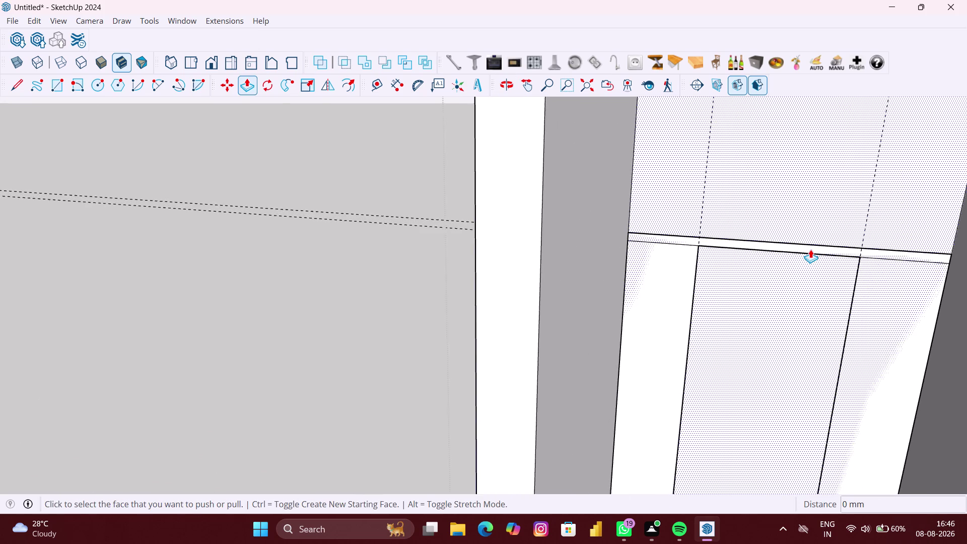
scroll(up, 3)
scroll(up, 3)
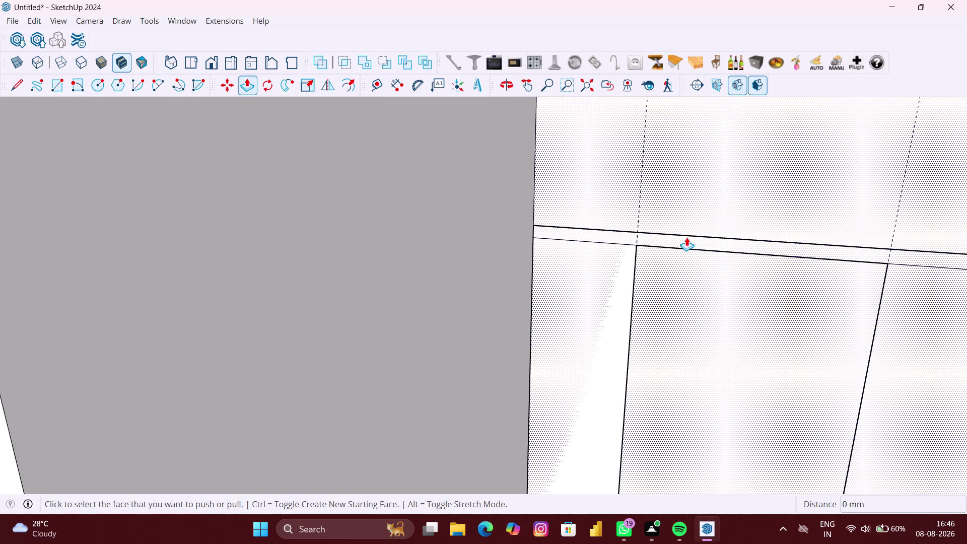
scroll(up, 3)
scroll(up, 3)
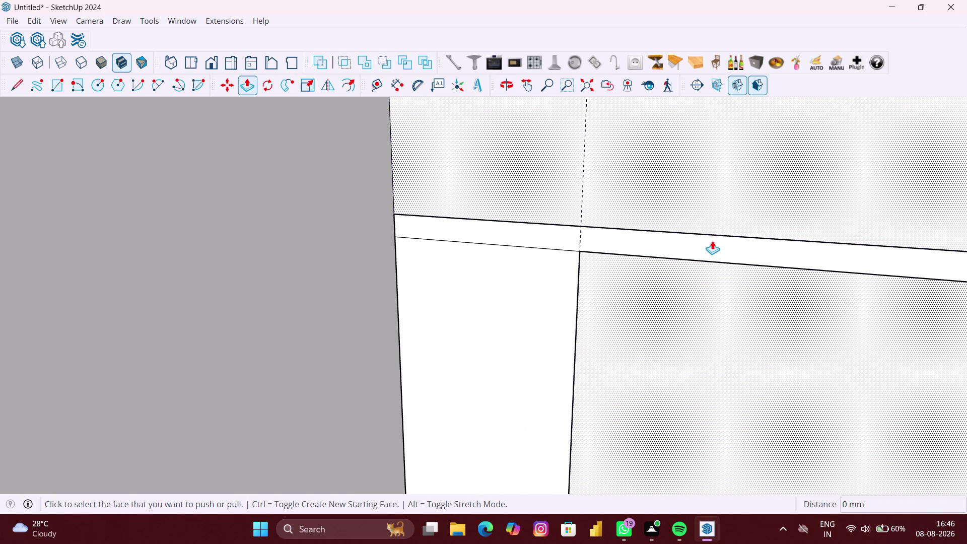
key(space)
Pull the thin strip above the drawers out 230 mm into a projecting ledge.
double_click(713, 241)
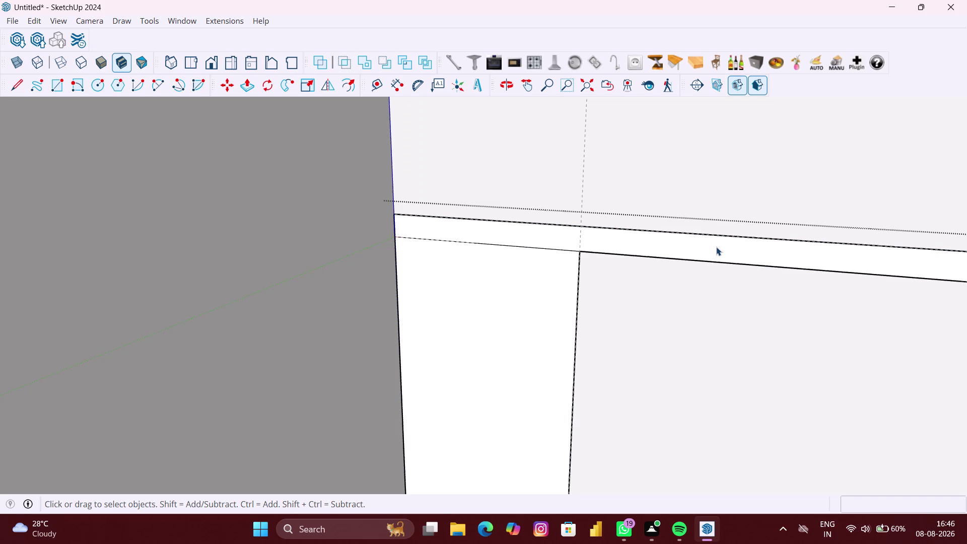
key(p)
click(718, 247)
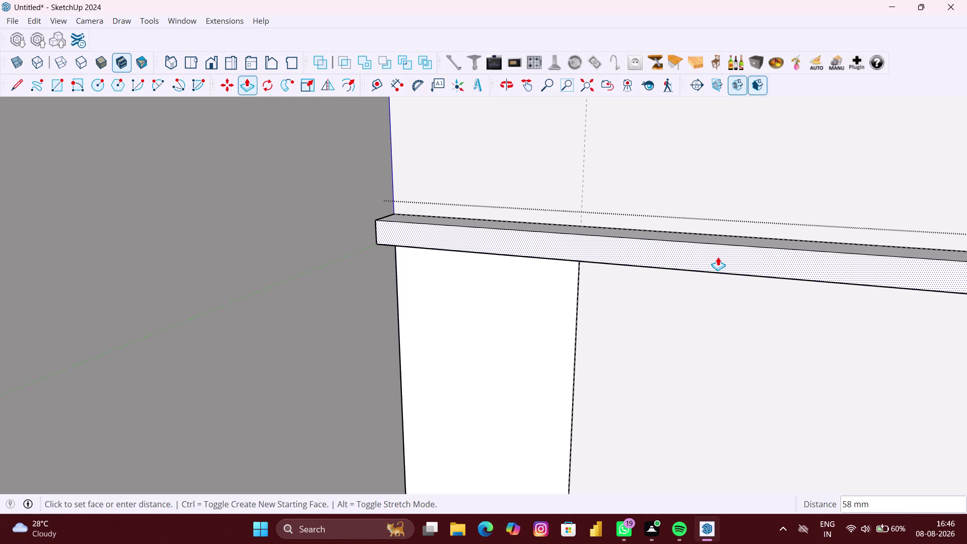
text(23)
key(0)
text(MM)
key(Return)
scroll(down, 3)
middle_drag(724, 259, 740, 223)
scroll(up, 3)
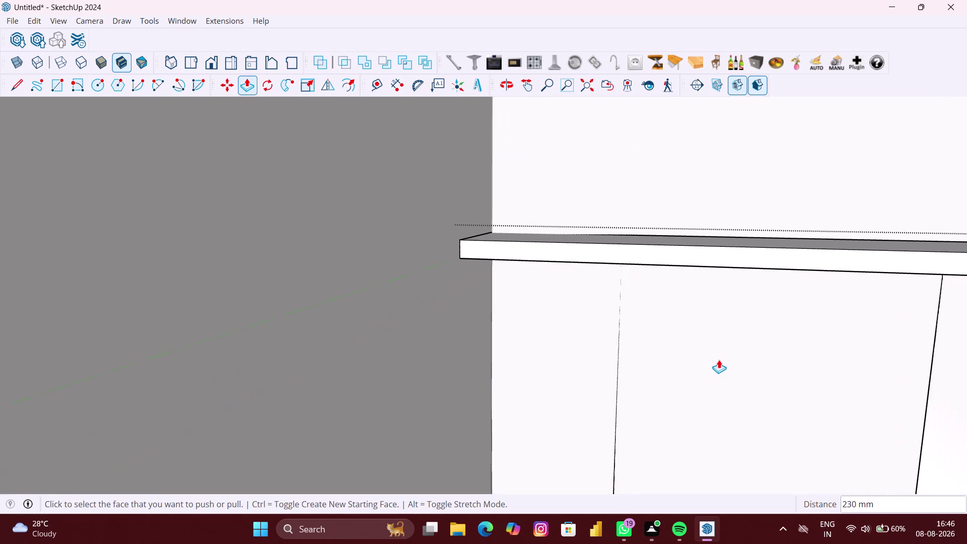
scroll(down, 3)
key(space)
scroll(down, 3)
middle_drag(704, 364, 704, 363)
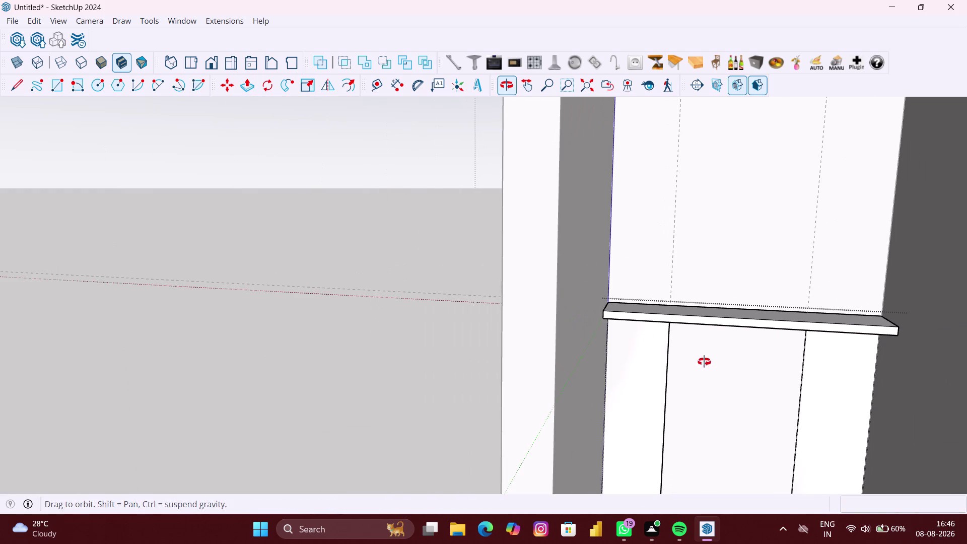
Select the left inner vertical edge beneath the new shelf.
middle_drag(704, 364, 724, 321)
scroll(up, 3)
middle_click(696, 349)
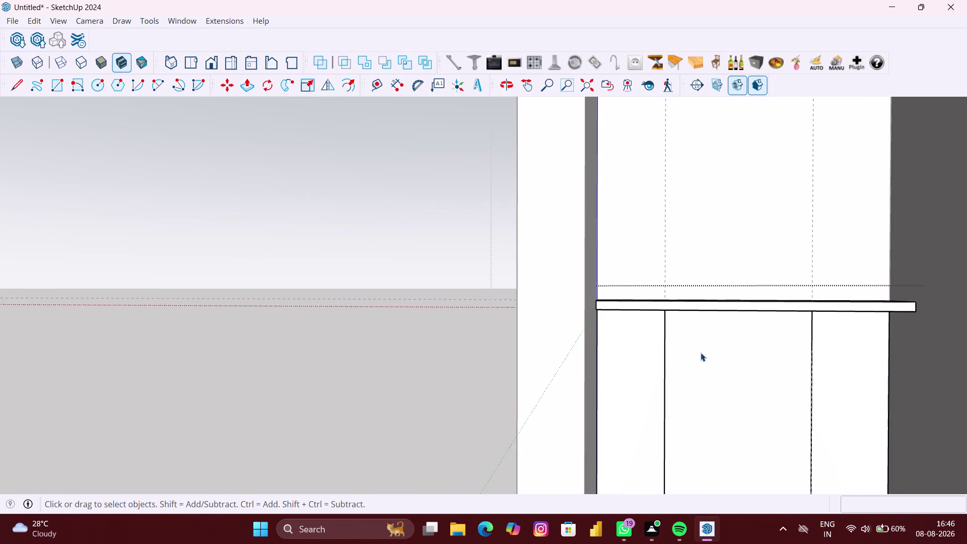
scroll(up, 3)
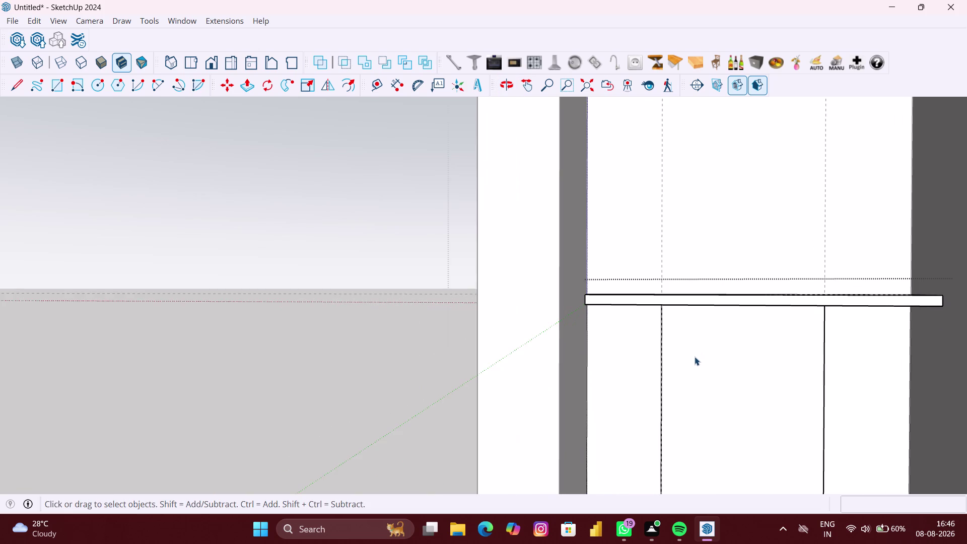
middle_drag(691, 360, 686, 364)
click(592, 362)
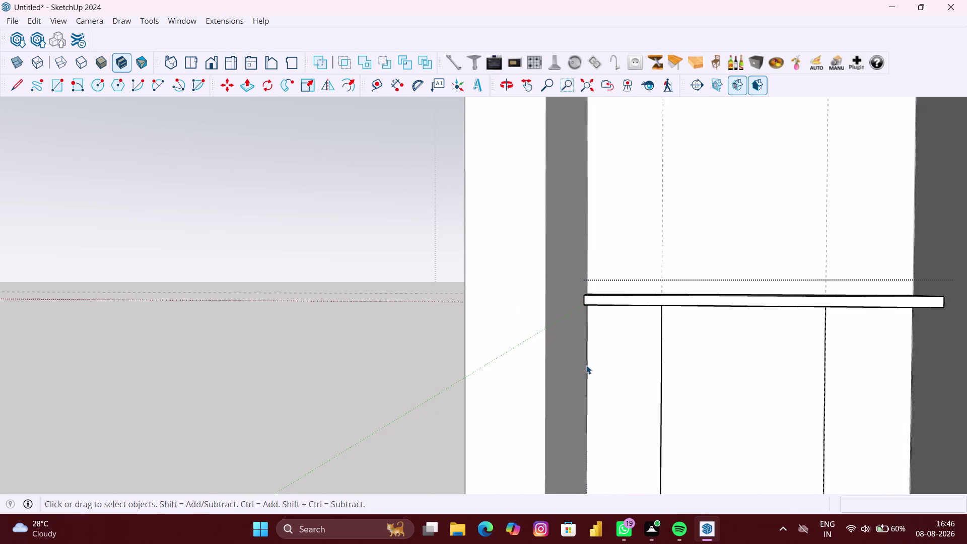
scroll(up, 3)
click(586, 365)
scroll(down, 3)
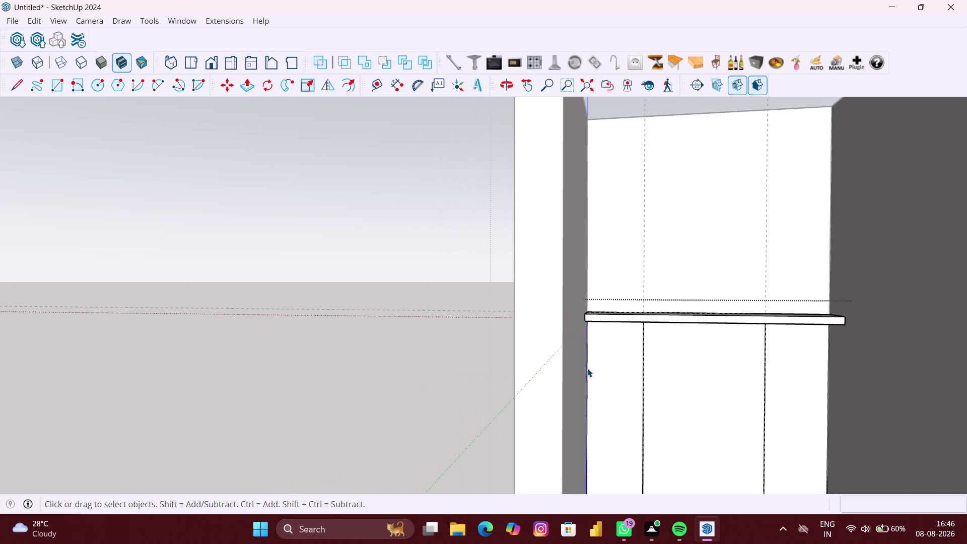
Divide the 742 mm edge into two equal segments, then zoom out to the whole wardrobe.
right_click(588, 369)
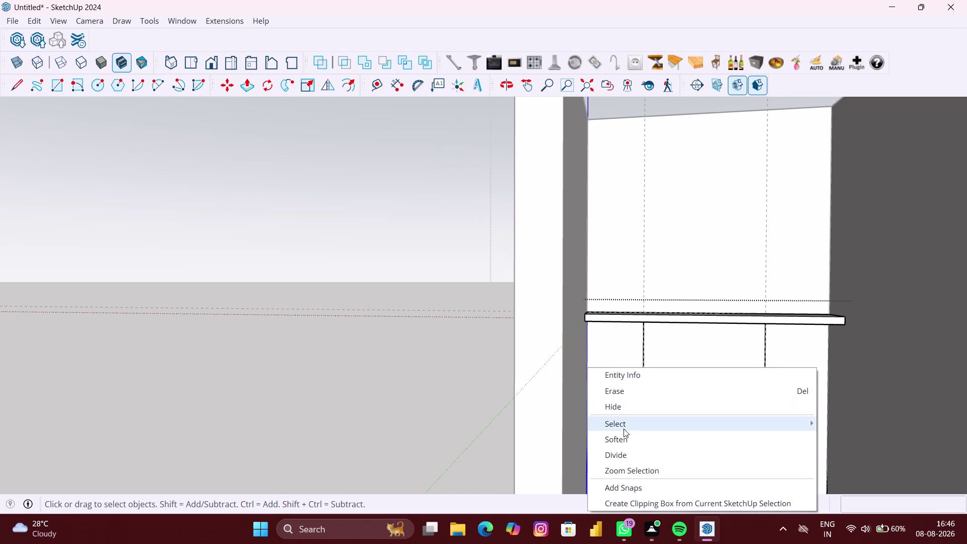
right_click(620, 453)
scroll(down, 3)
scroll(down, 3)
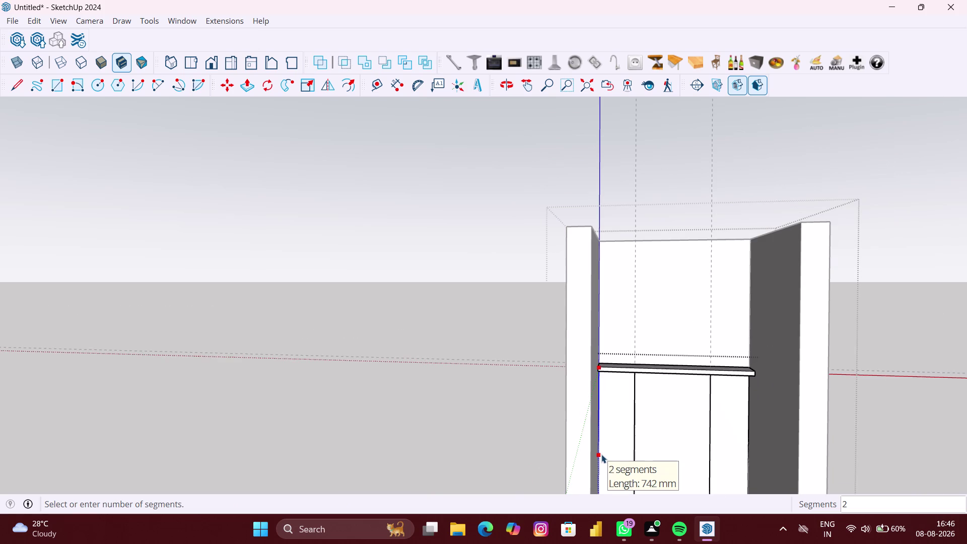
scroll(down, 3)
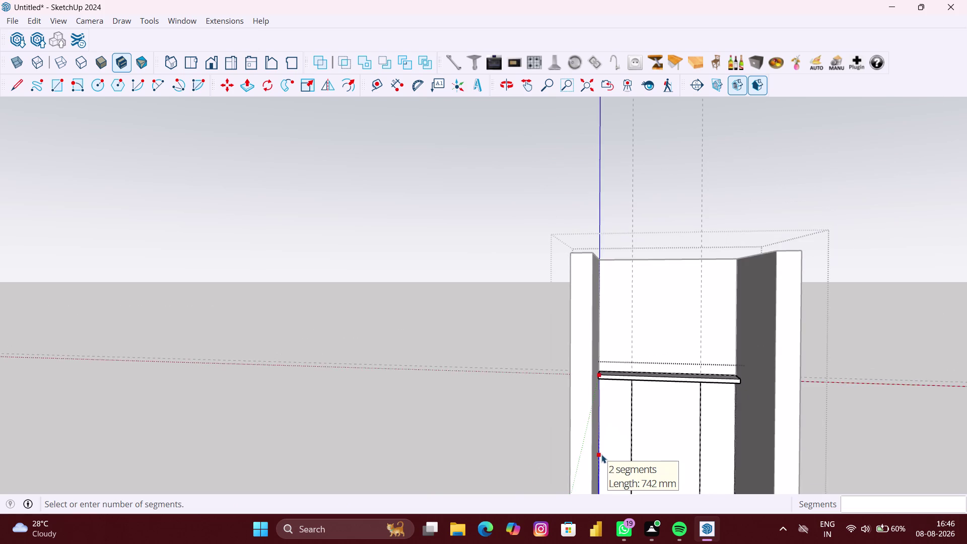
scroll(down, 3)
scroll(down, 3)
scroll(down, 3)
scroll(down, 3)
scroll(down, 3)
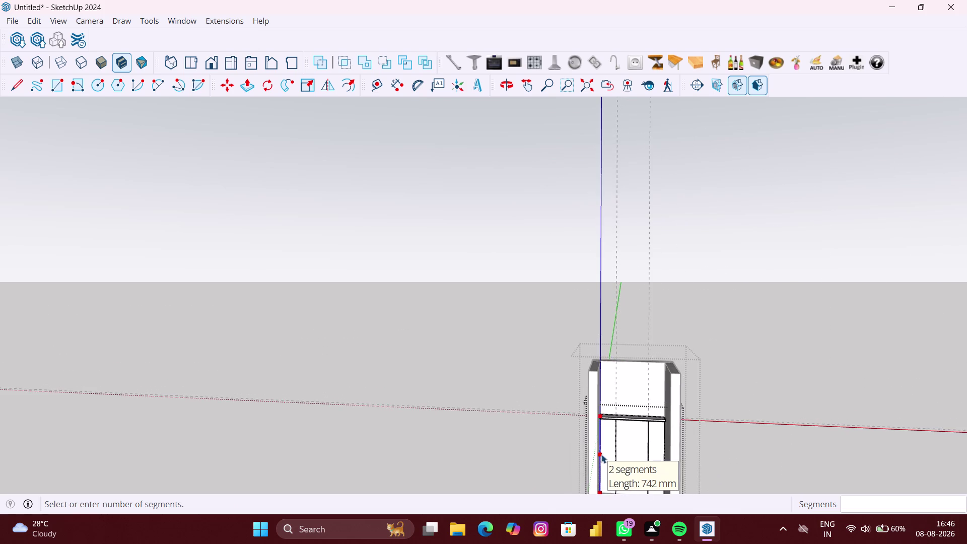
click(601, 454)
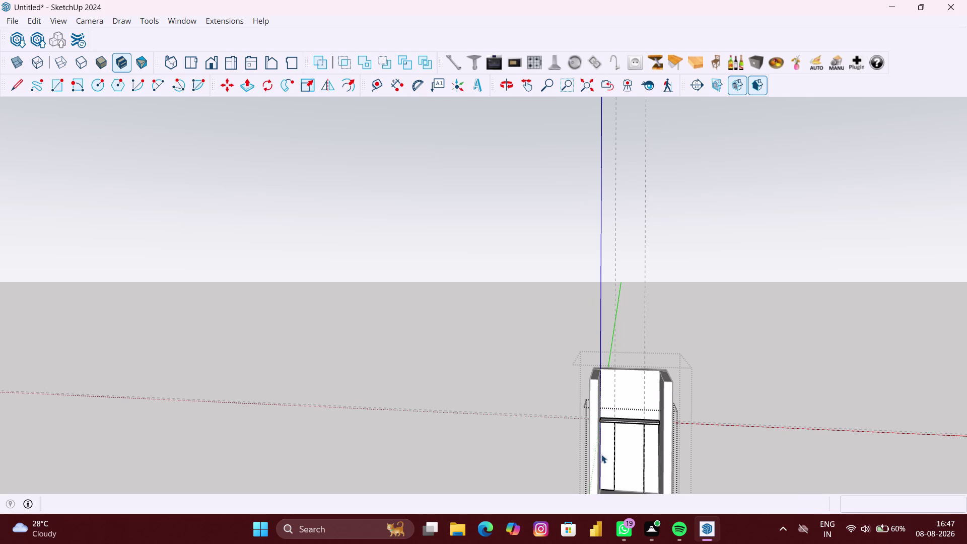
scroll(down, 3)
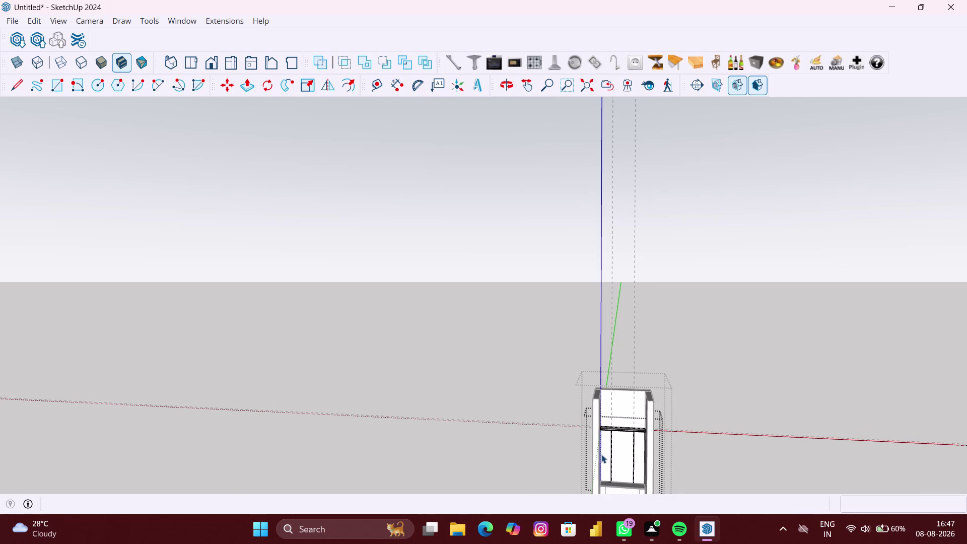
middle_drag(601, 455, 590, 360)
scroll(up, 3)
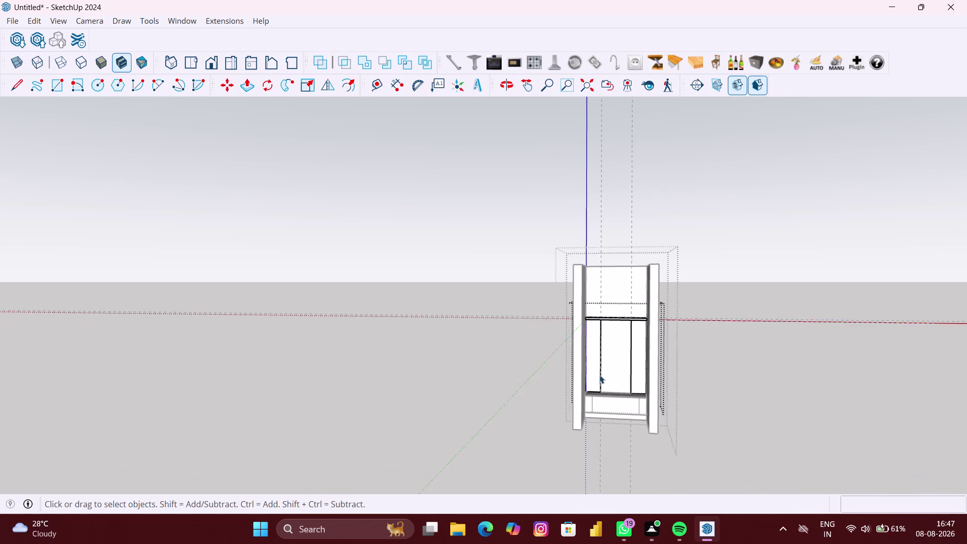
scroll(up, 3)
middle_drag(593, 376, 571, 379)
scroll(up, 3)
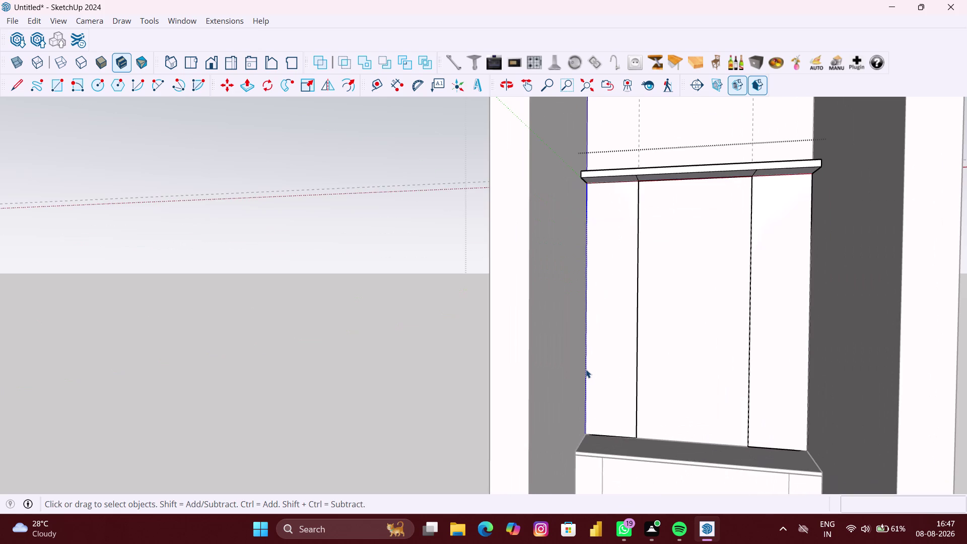
key(ctrl+z)
key(ctrl+z)
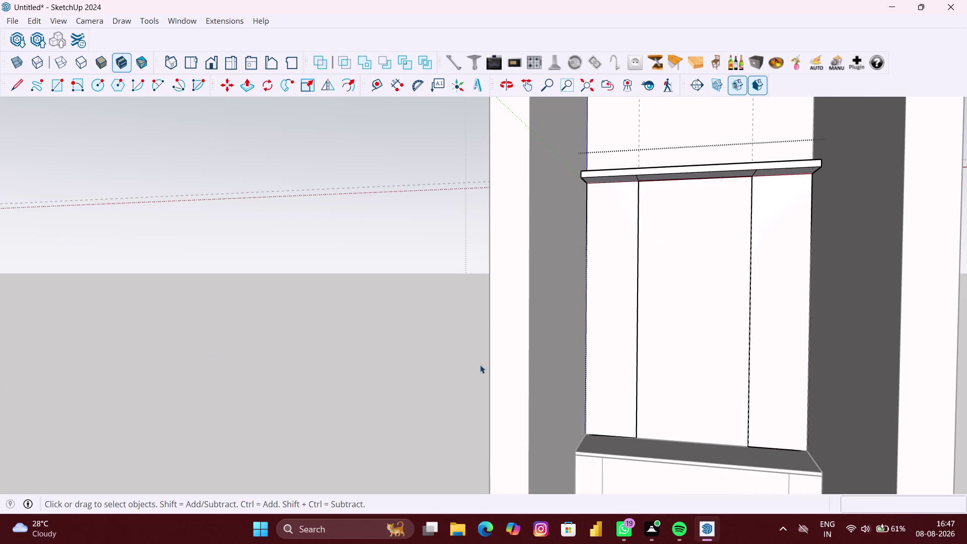
scroll(up, 3)
click(480, 364)
scroll(down, 3)
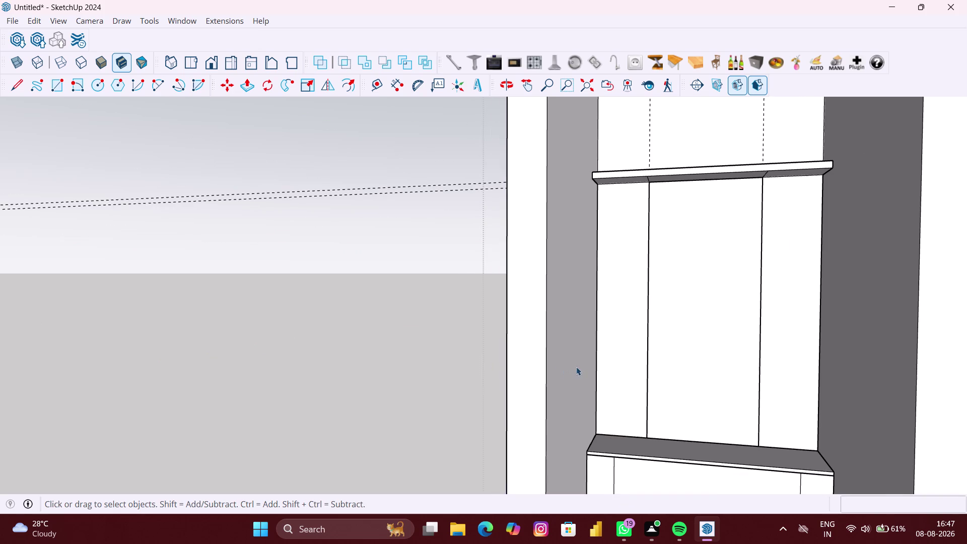
click(597, 369)
right_click(596, 369)
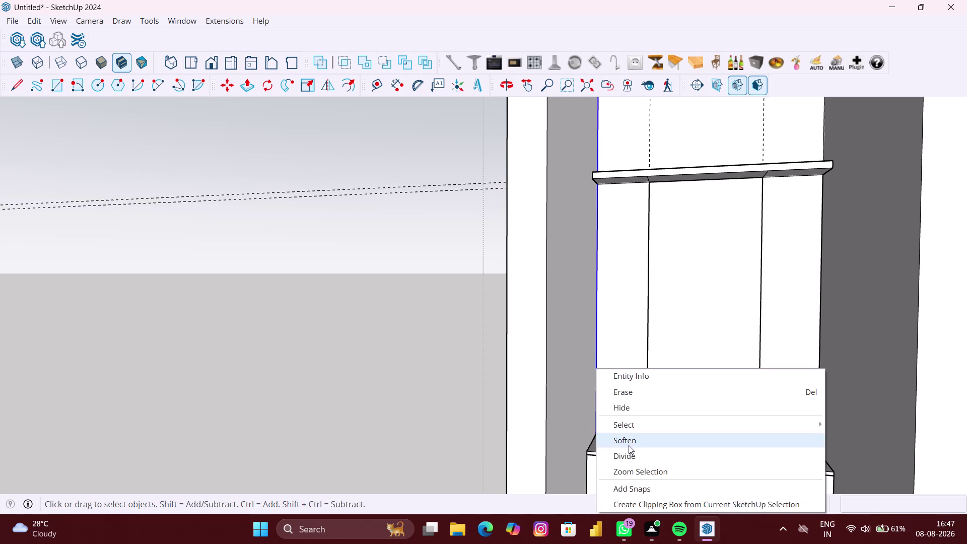
click(618, 356)
scroll(up, 3)
double_click(603, 341)
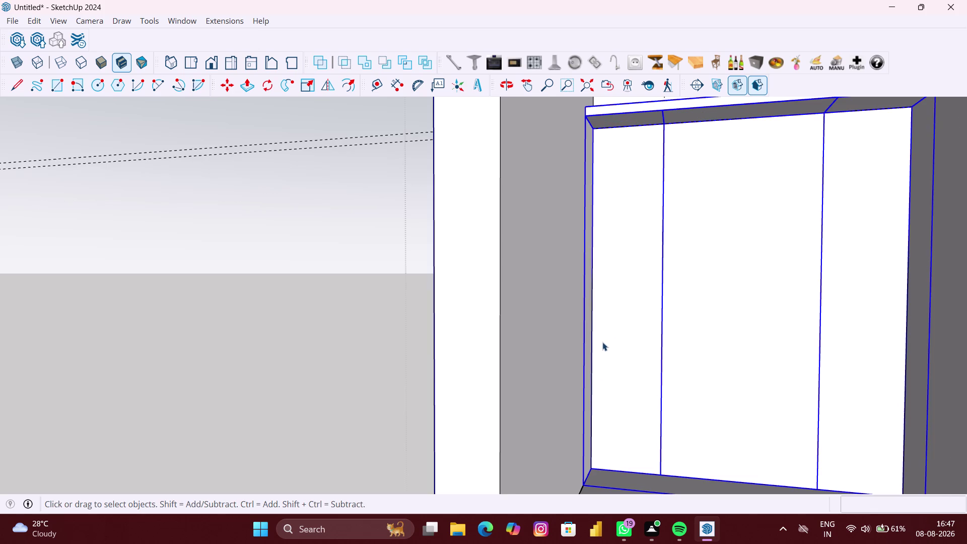
scroll(up, 3)
click(590, 346)
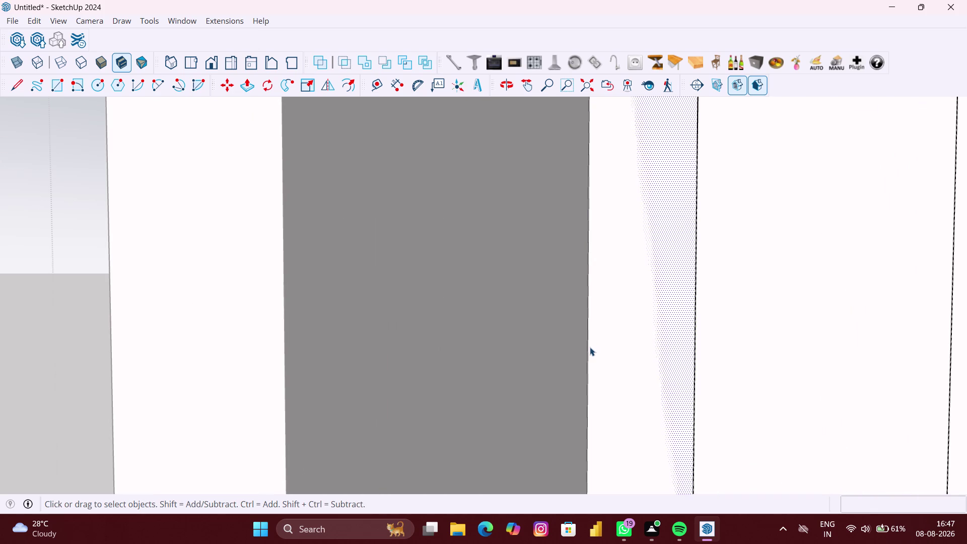
click(589, 349)
click(587, 354)
click(588, 356)
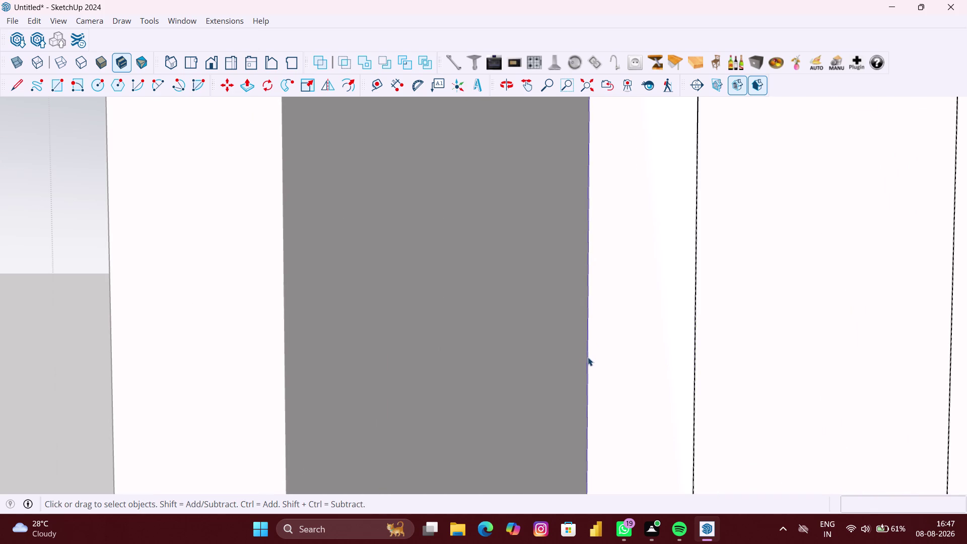
scroll(down, 3)
right_click(599, 339)
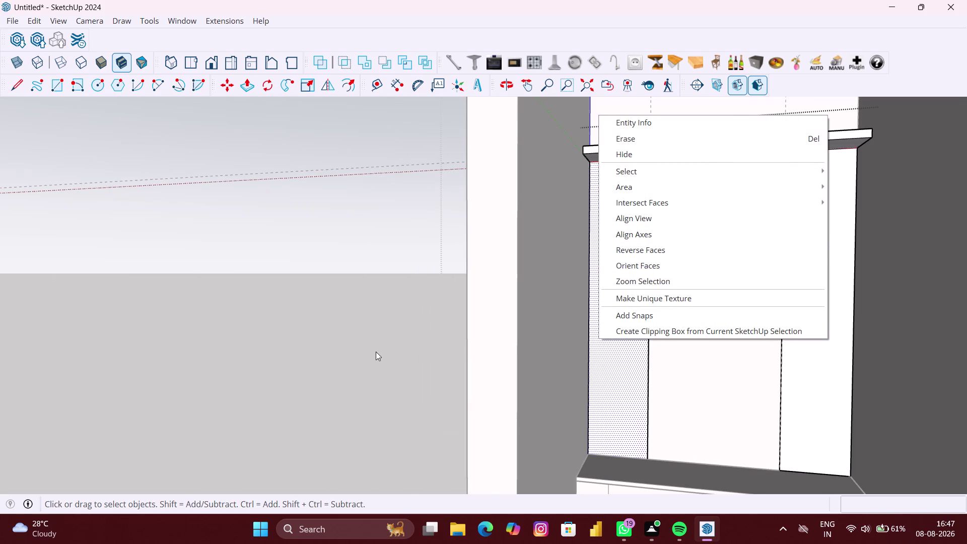
click(359, 351)
scroll(down, 3)
scroll(up, 3)
click(616, 359)
scroll(up, 3)
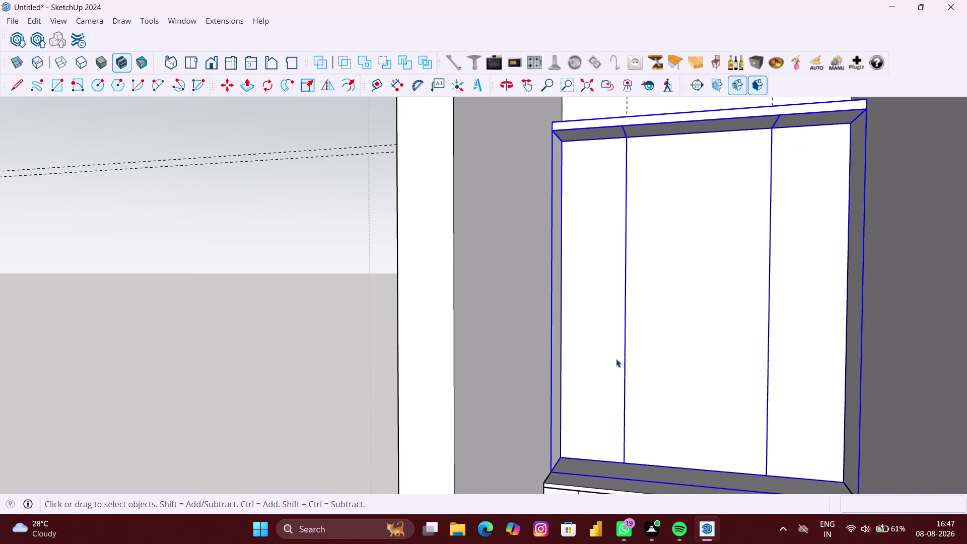
scroll(up, 3)
double_click(626, 365)
scroll(up, 3)
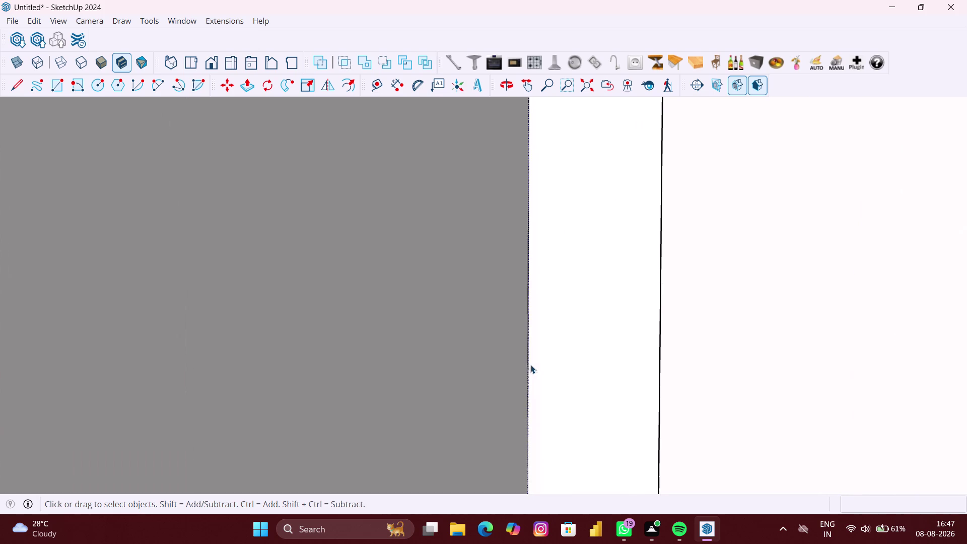
click(529, 367)
Divide the left inner edge under the shelf into three roughly 495 mm segments.
scroll(down, 3)
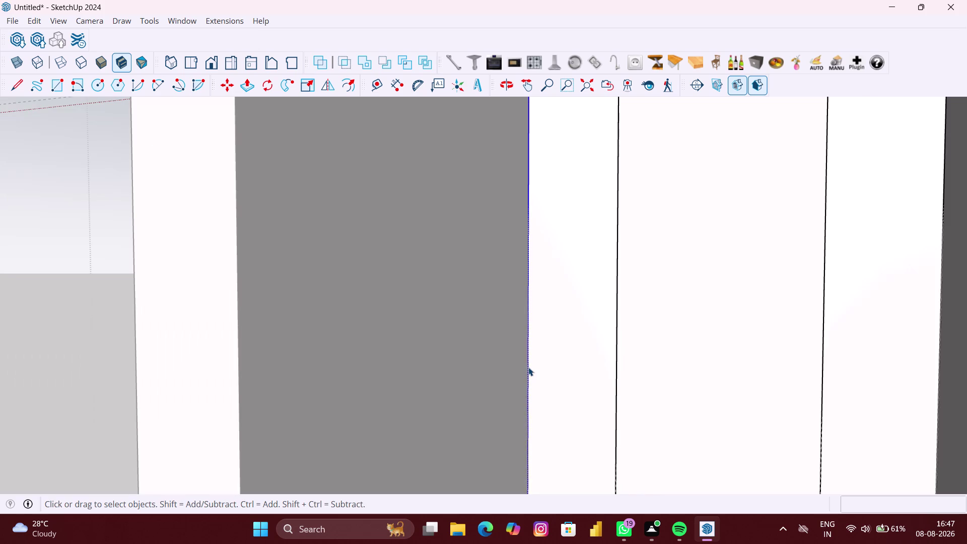
right_click(529, 368)
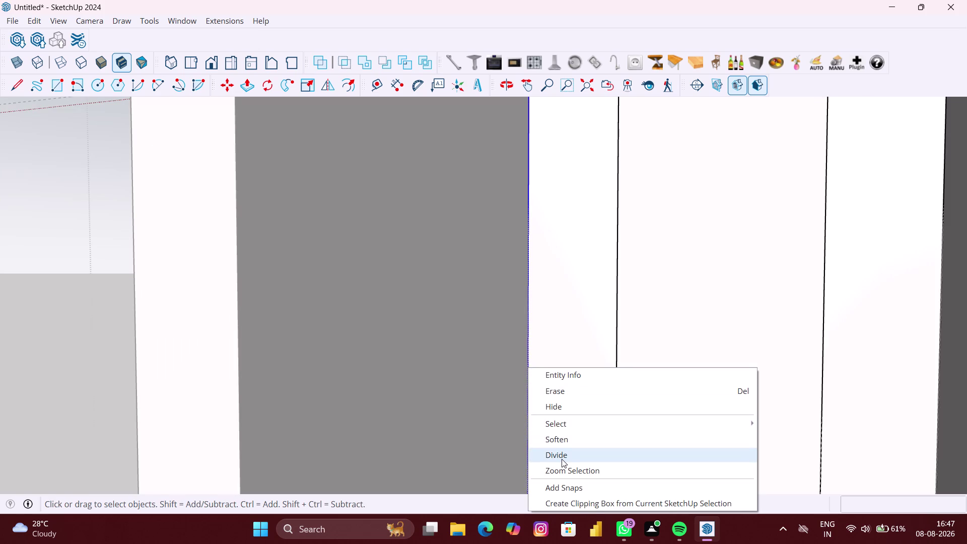
click(562, 459)
scroll(down, 3)
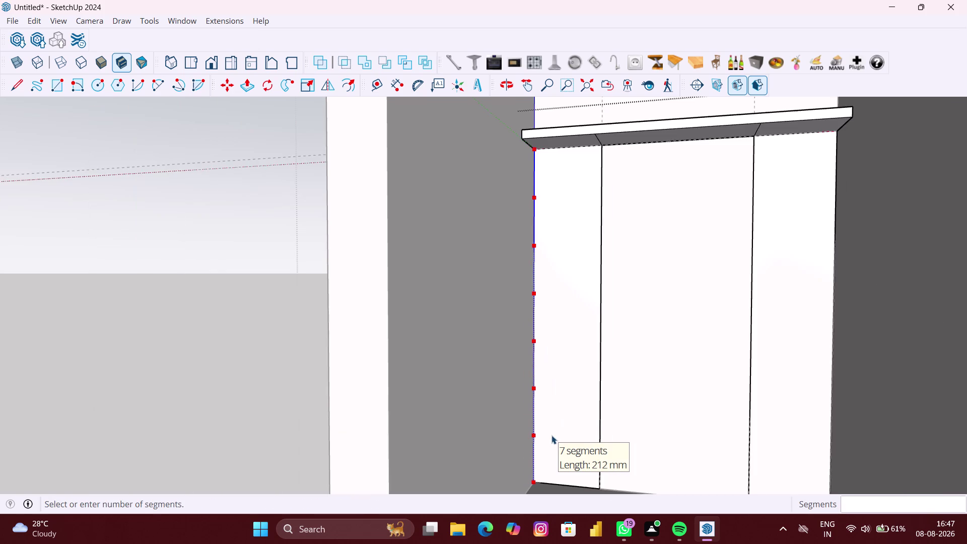
scroll(down, 3)
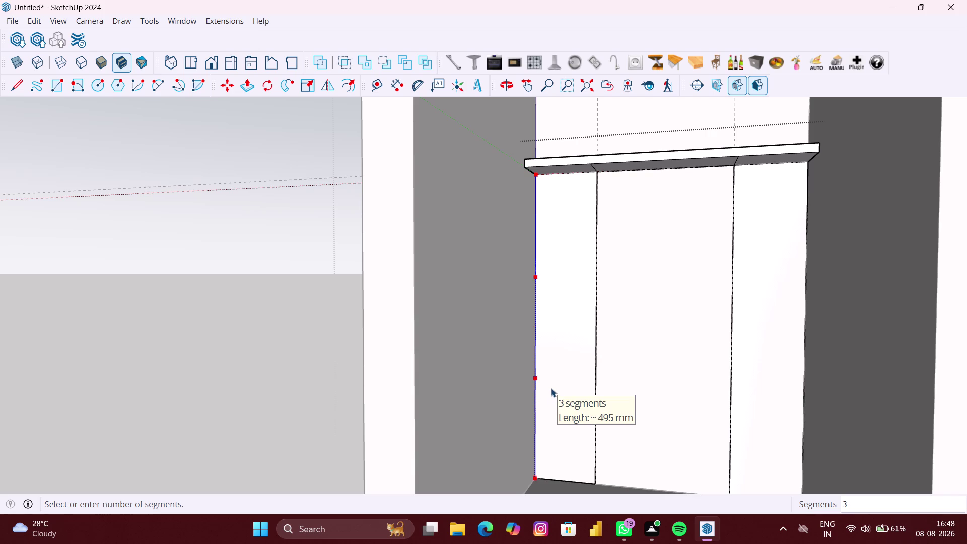
click(552, 389)
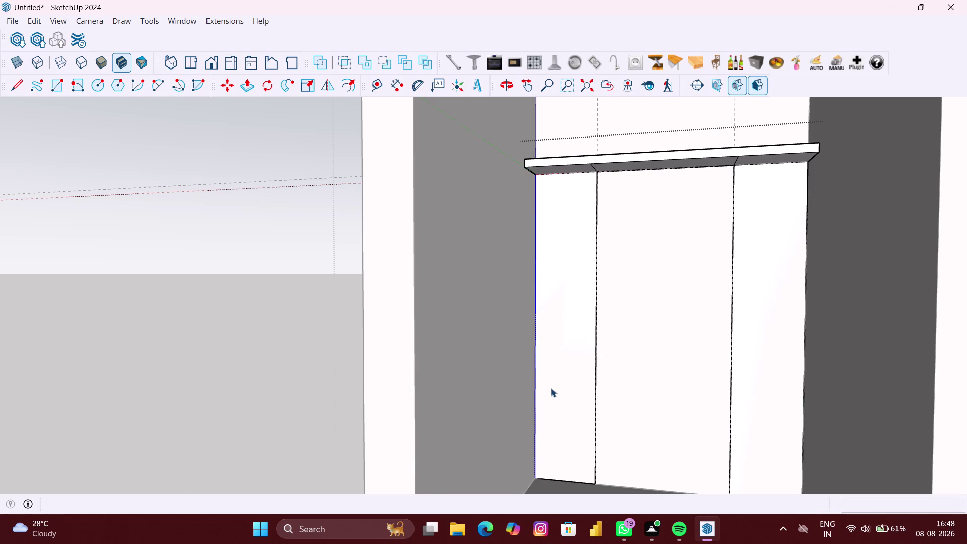
scroll(down, 3)
key(r)
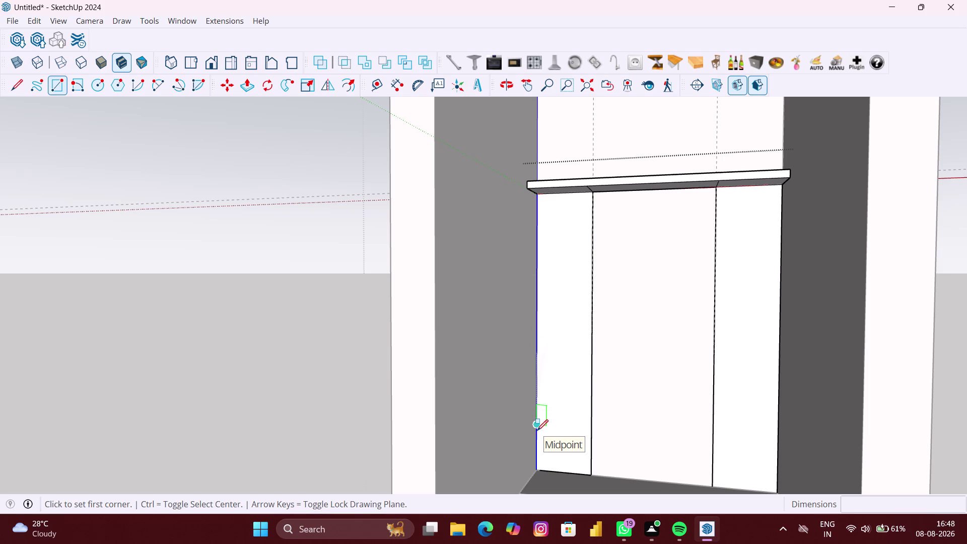
Draw a plane-locked horizontal rectangle, about 295 mm wide, out from the left panel's inner edge.
scroll(down, 3)
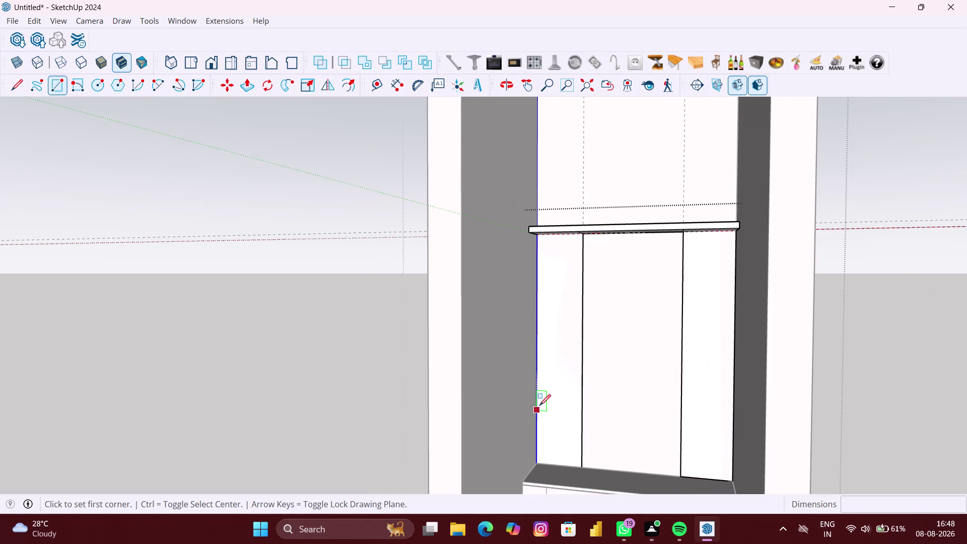
middle_drag(540, 379, 582, 387)
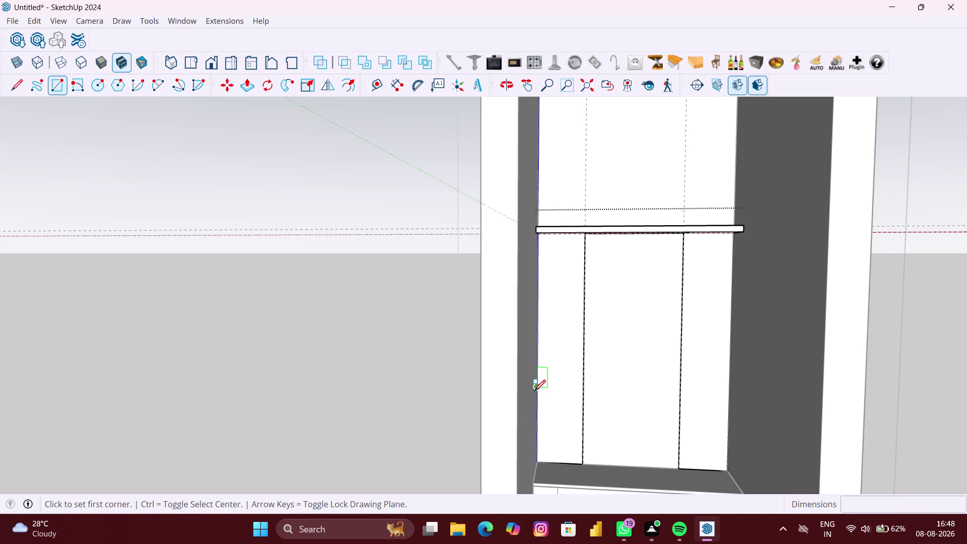
click(534, 391)
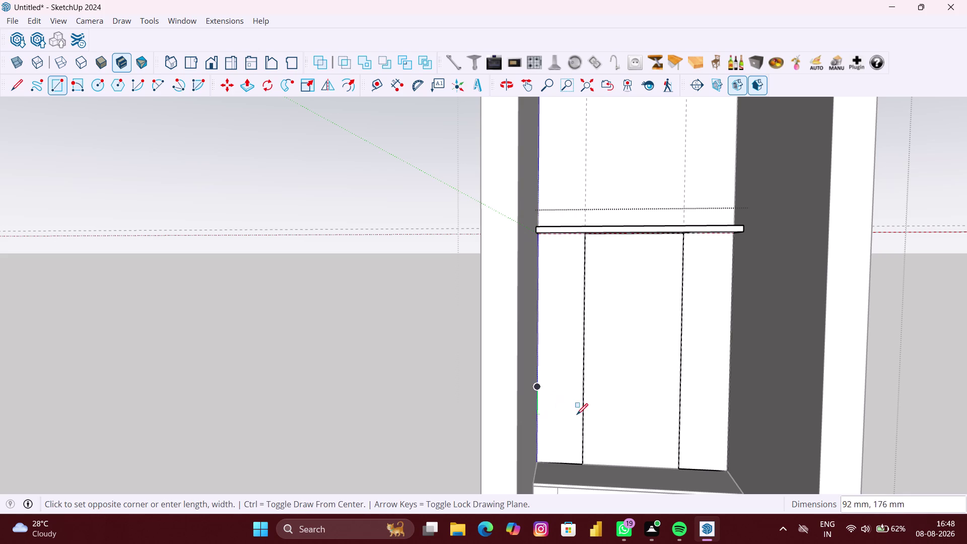
key(Up)
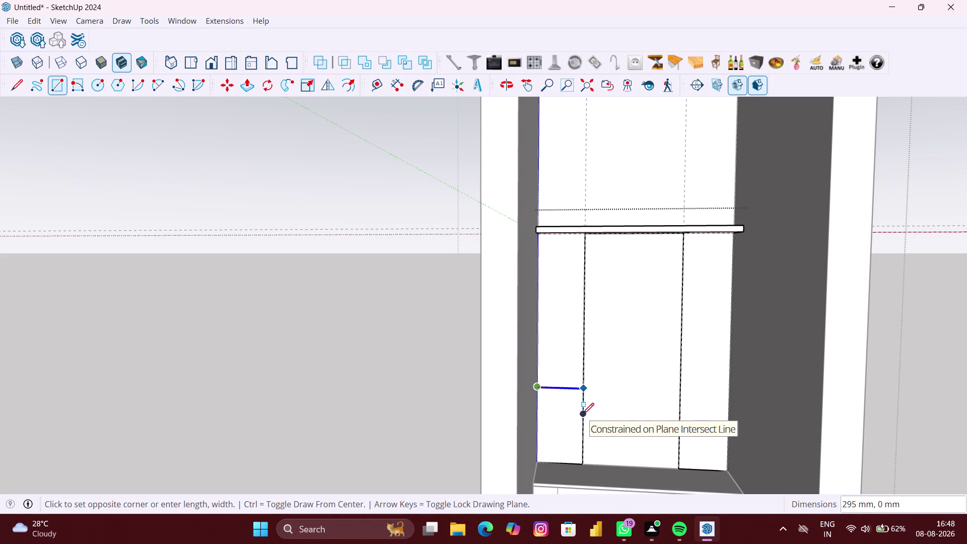
scroll(down, 3)
middle_drag(579, 434, 605, 474)
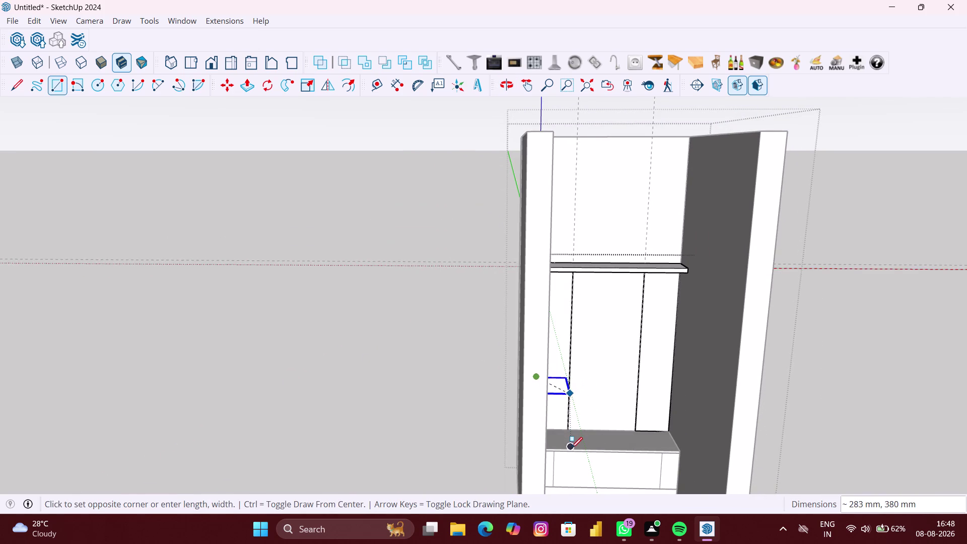
middle_drag(568, 450, 534, 451)
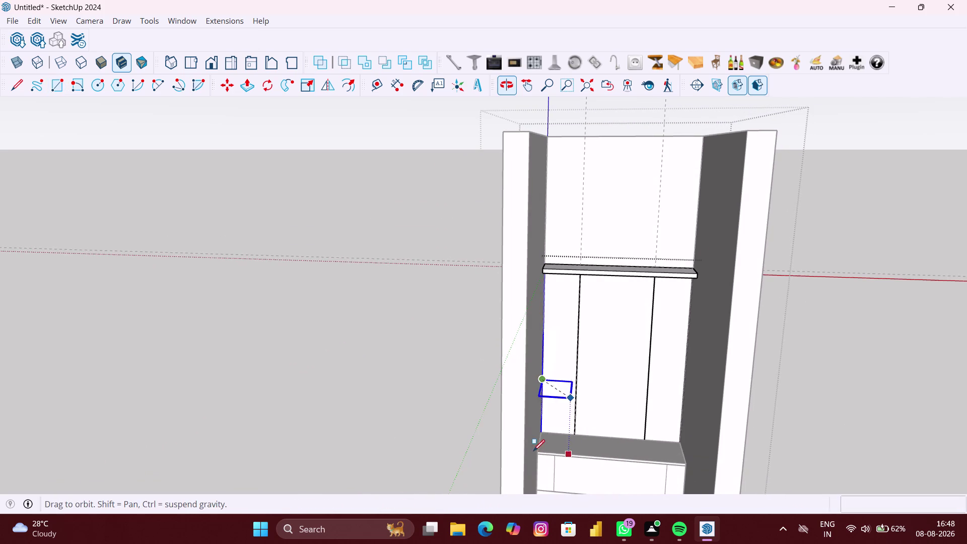
click(574, 455)
Orbit around the cabinet interior to inspect the new rectangle from above.
scroll(down, 3)
middle_drag(574, 455, 534, 511)
scroll(up, 3)
scroll(up, 3)
middle_drag(579, 417, 526, 439)
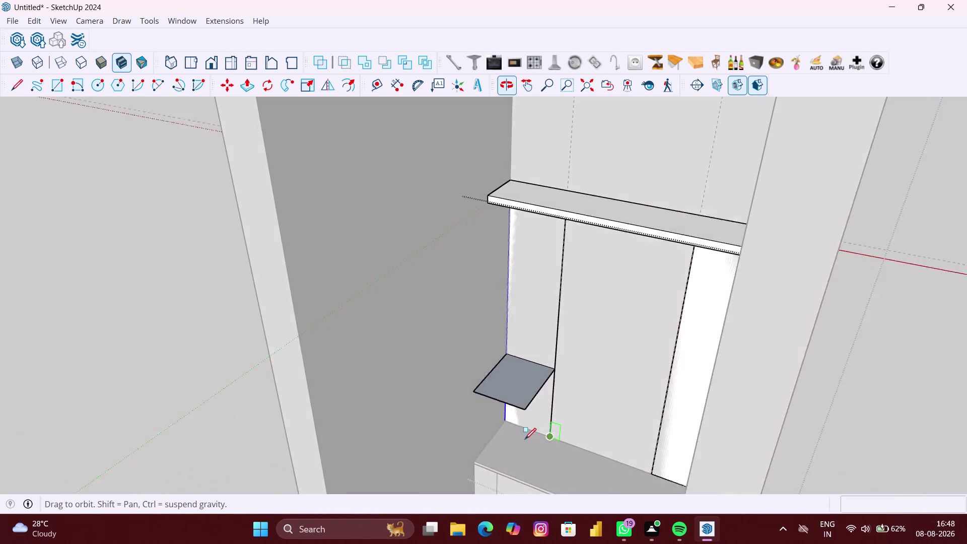
scroll(down, 3)
middle_drag(523, 431, 563, 415)
scroll(up, 3)
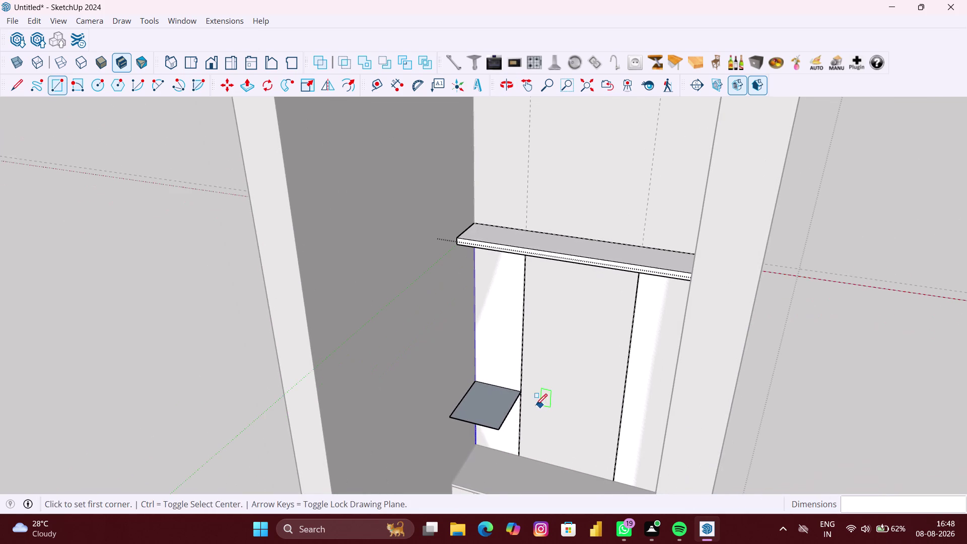
key(space)
key(p)
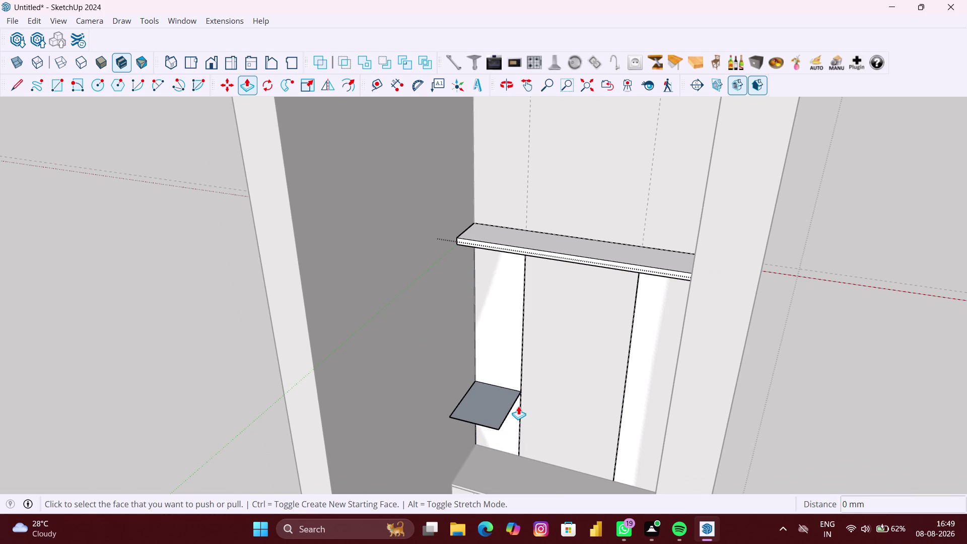
scroll(up, 3)
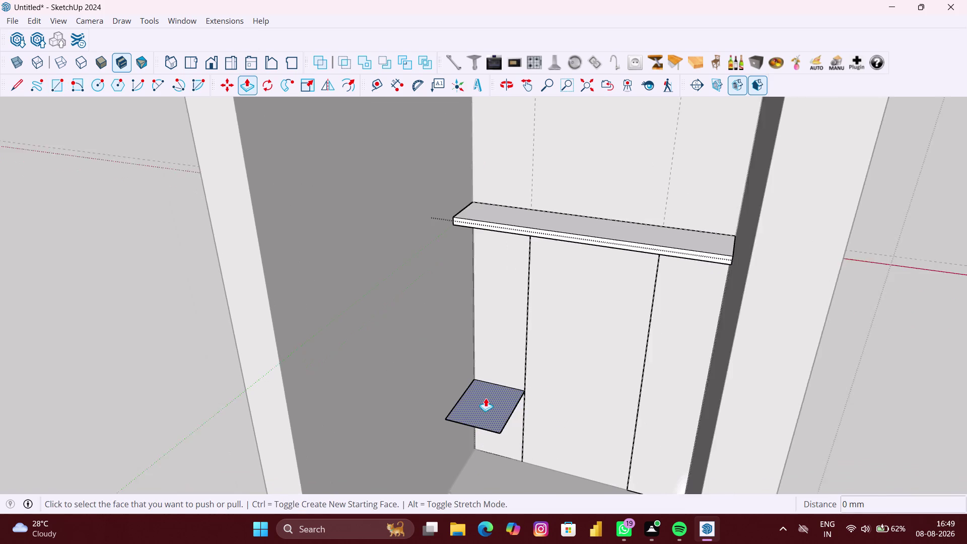
scroll(up, 3)
click(475, 397)
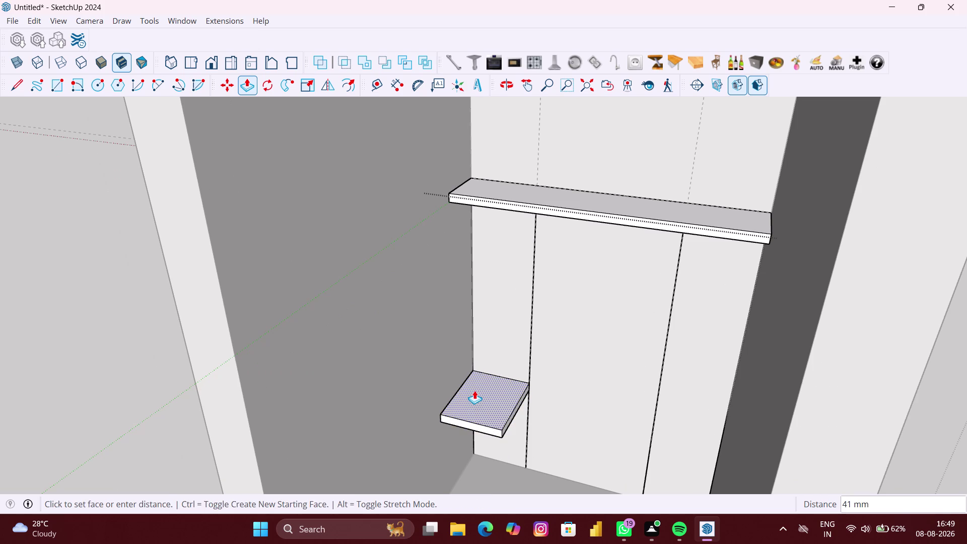
text(36)
text(MM)
key(Return)
scroll(down, 3)
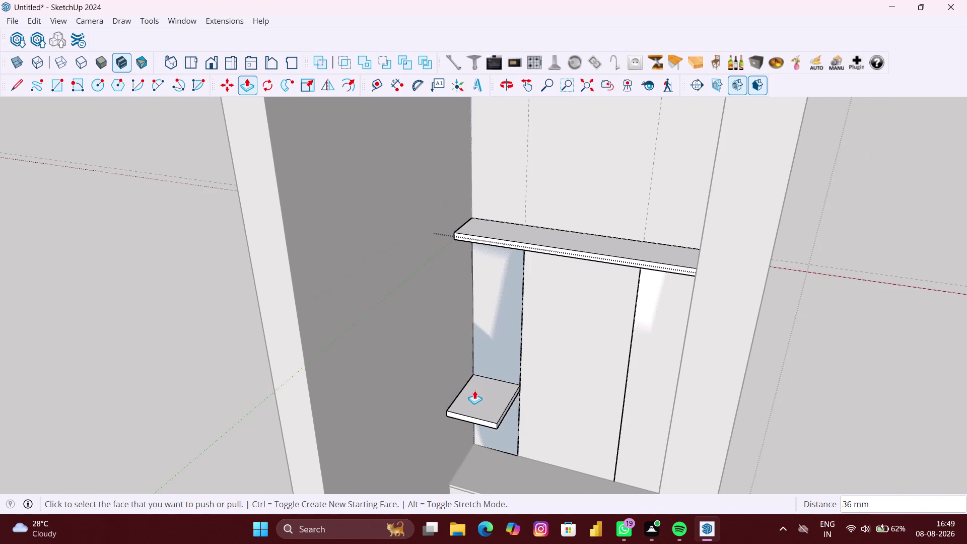
middle_drag(475, 390, 522, 360)
scroll(up, 3)
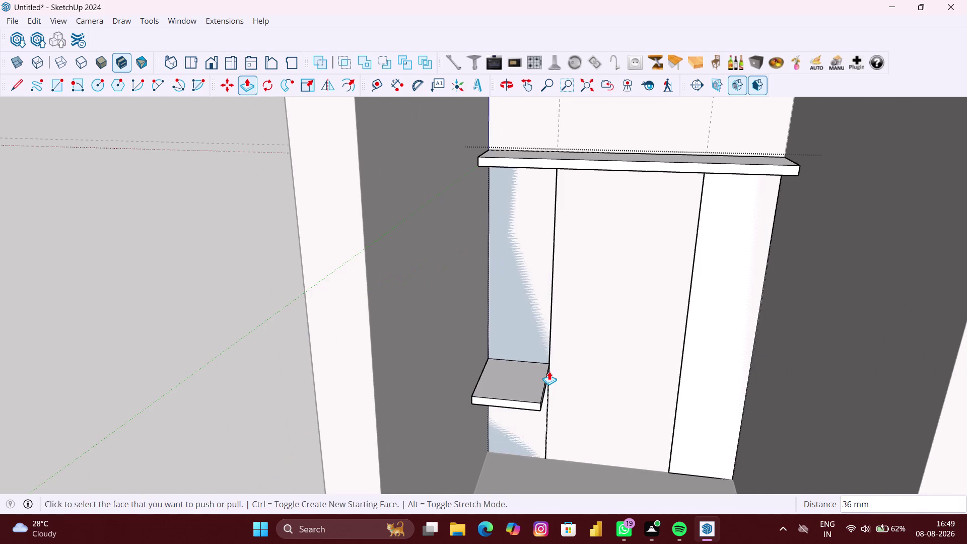
middle_drag(548, 372, 530, 369)
key(space)
click(522, 377)
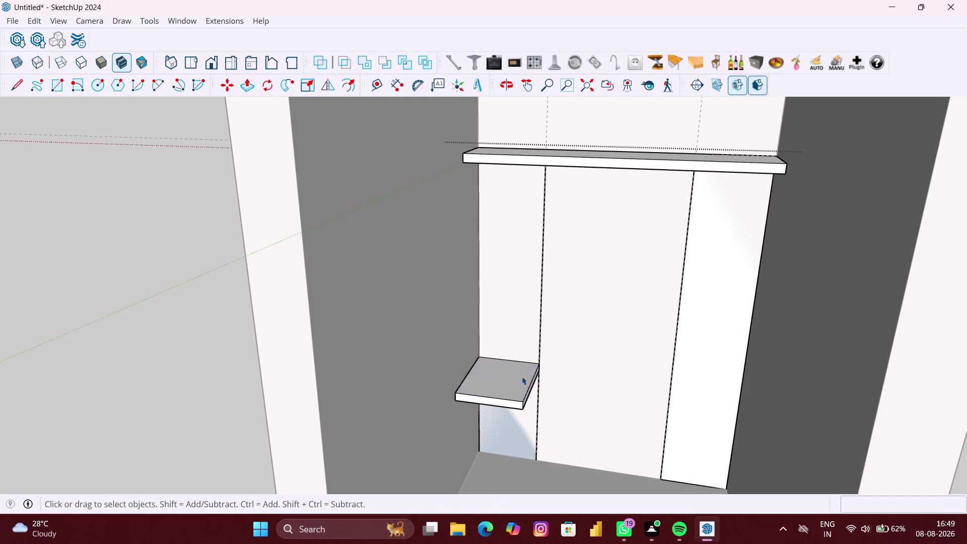
scroll(up, 3)
click(532, 387)
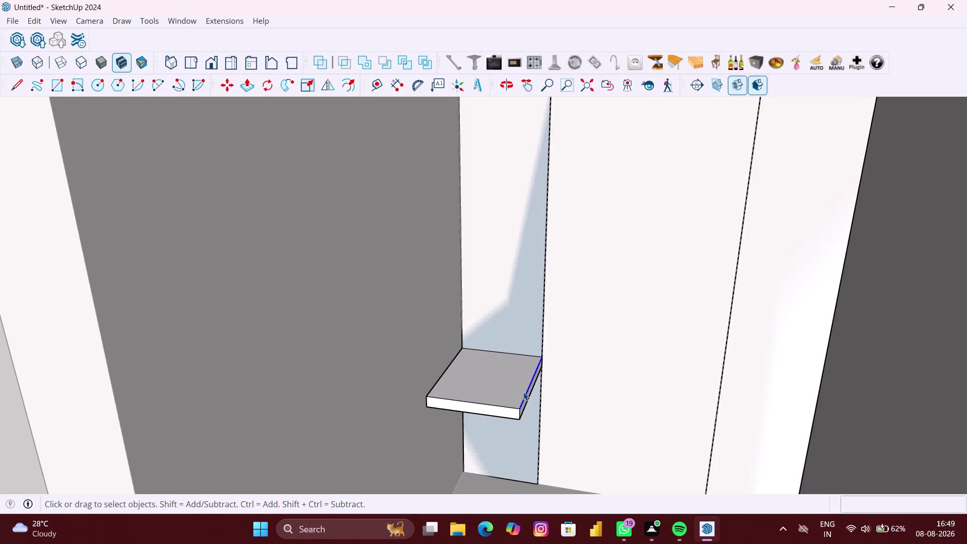
key(ctrl+z)
click(521, 399)
right_click(520, 399)
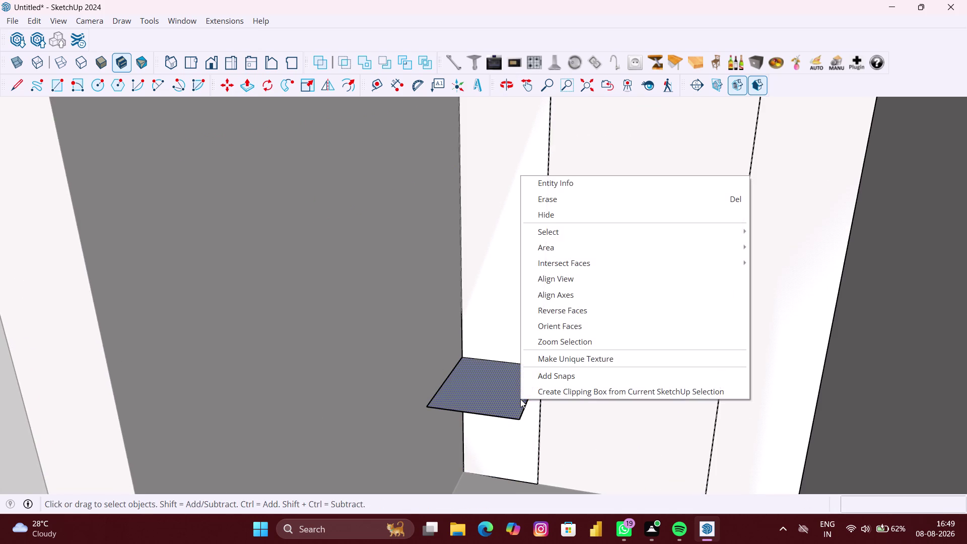
double_click(512, 399)
double_click(512, 399)
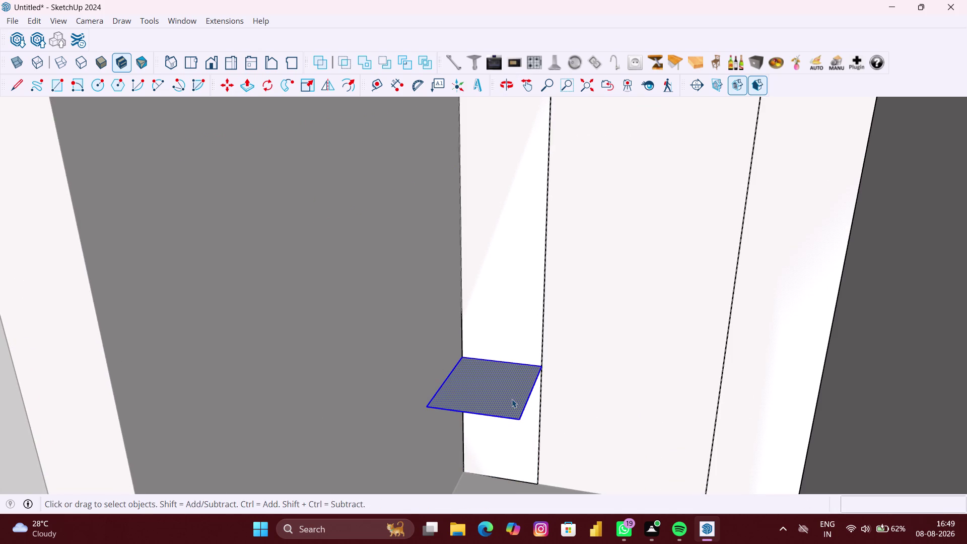
right_click(512, 399)
click(547, 282)
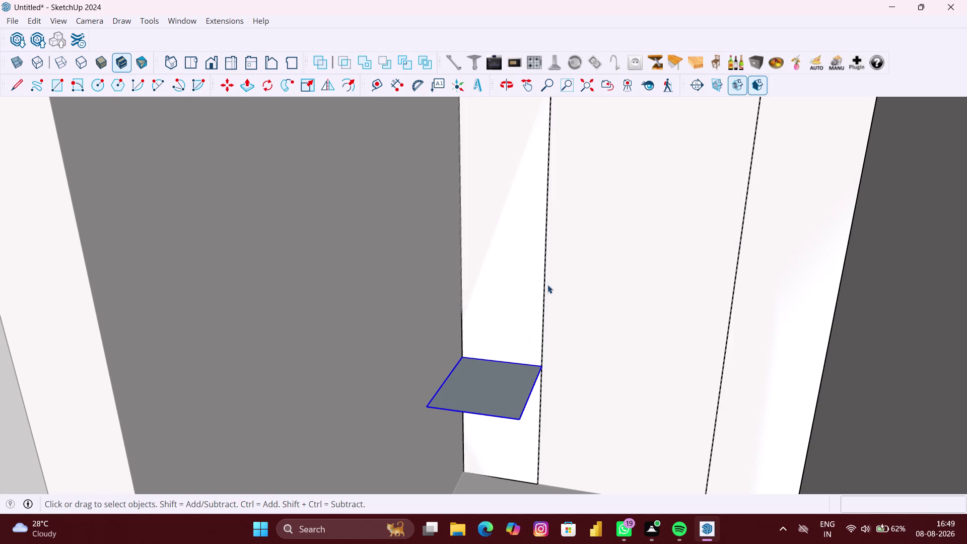
click(515, 369)
key(space)
double_click(491, 401)
key(p)
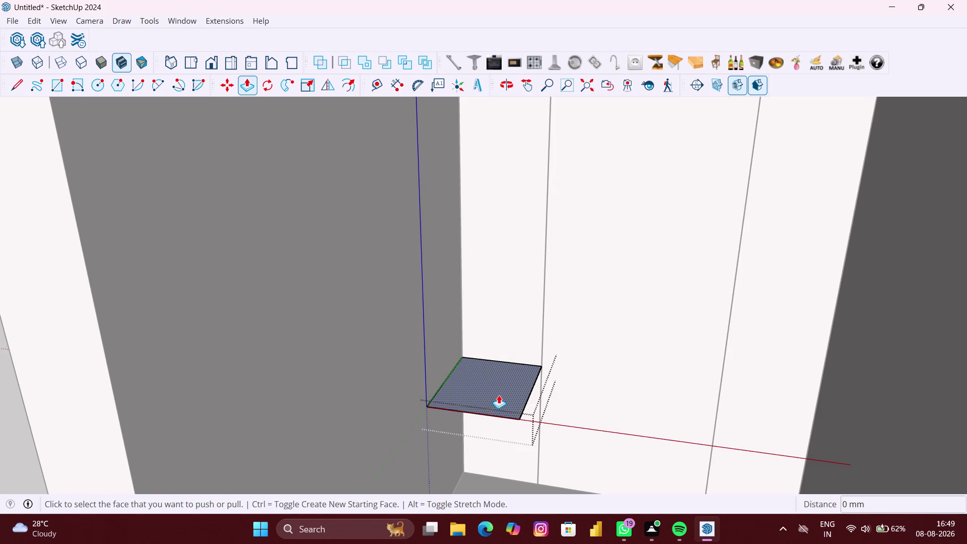
Push/pull the small rectangle face into a 36 mm-thick block.
click(499, 394)
text(3)
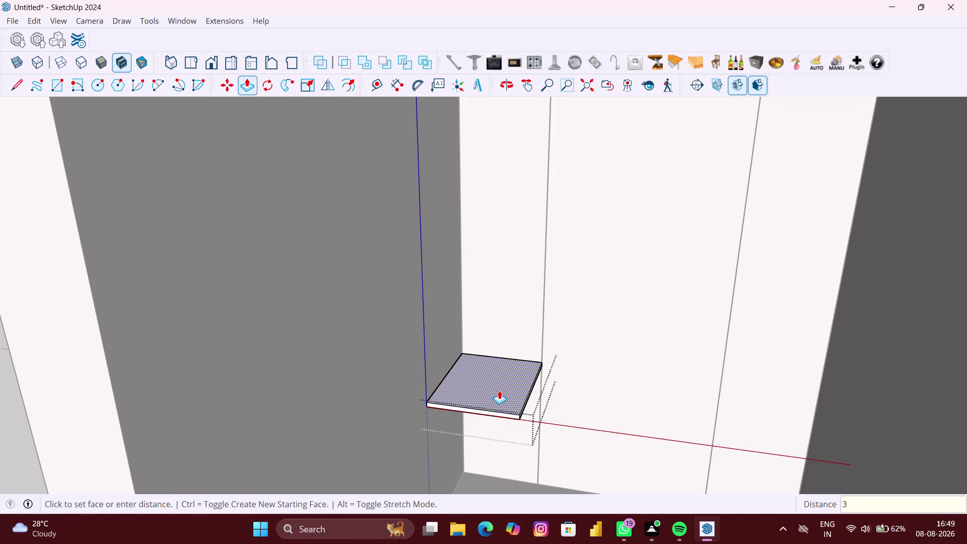
text(6)
text(MM)
key(Return)
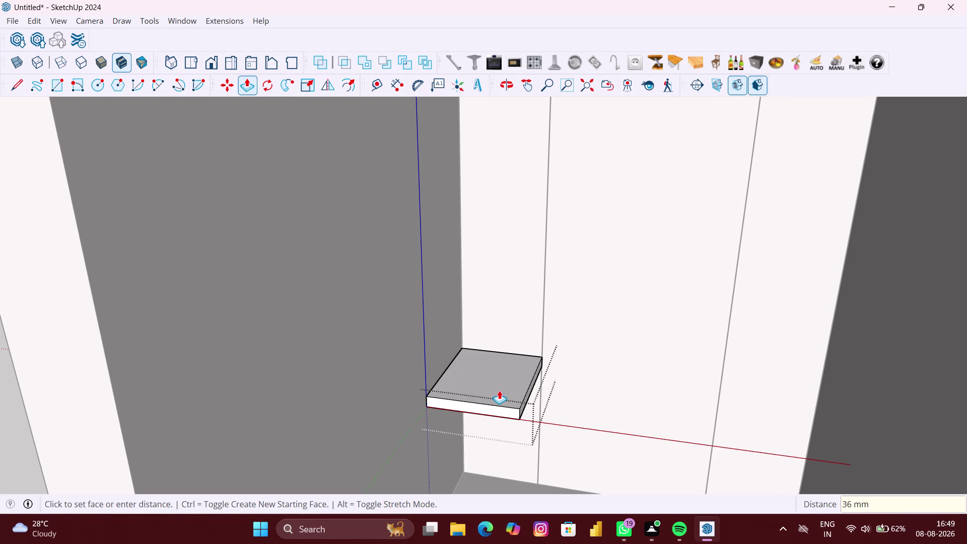
scroll(down, 3)
middle_drag(505, 390, 511, 323)
Select the new short shelf block, viewing it straight-on from the front.
key(space)
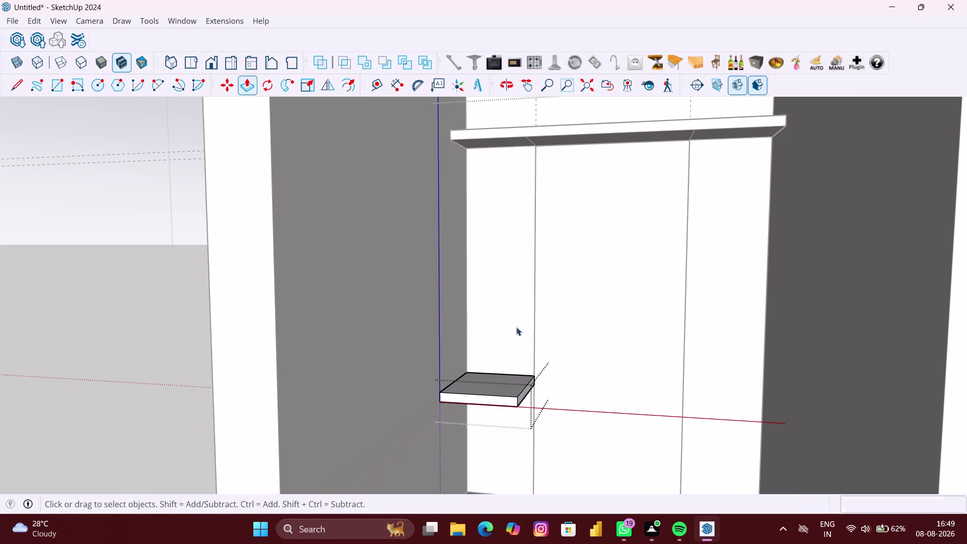
click(539, 365)
click(531, 418)
click(470, 443)
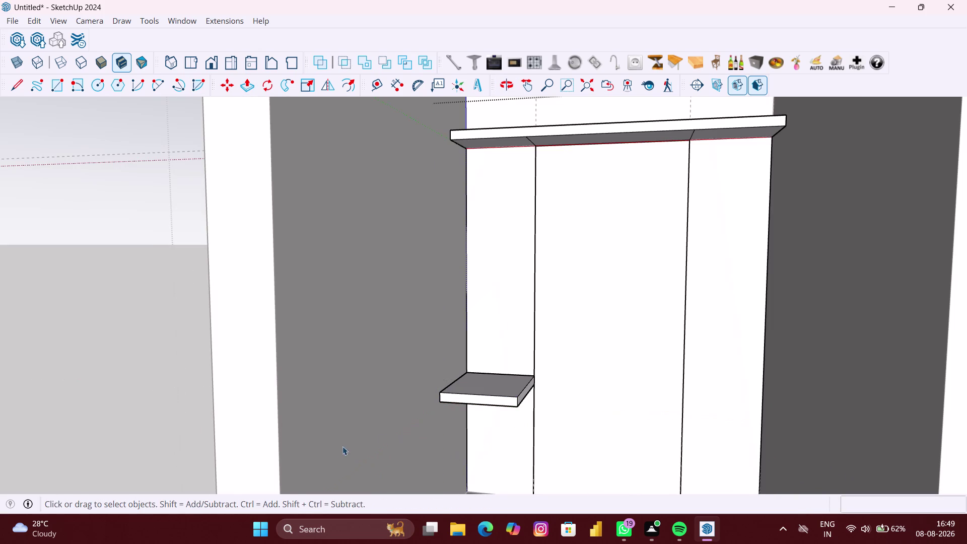
click(497, 401)
scroll(up, 3)
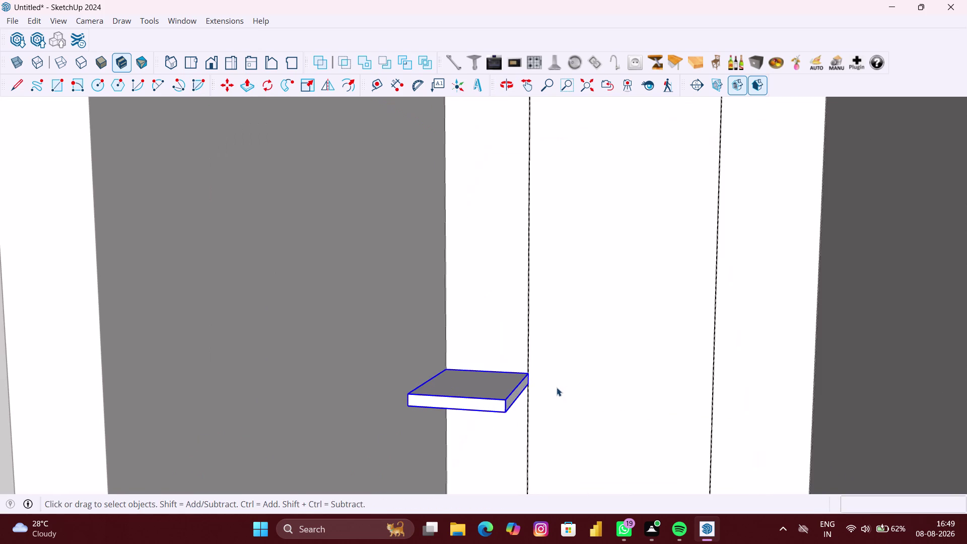
middle_drag(520, 384, 560, 352)
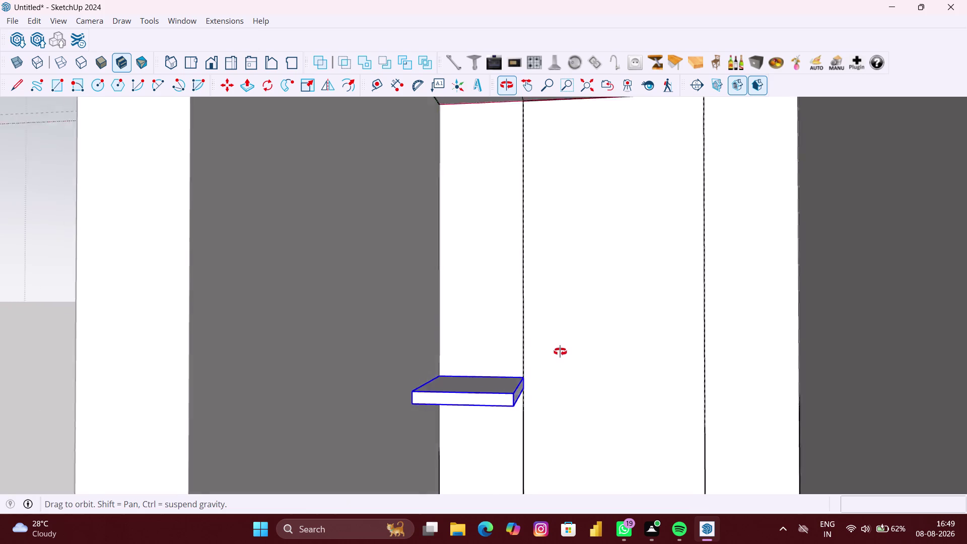
middle_drag(561, 352, 560, 352)
scroll(up, 3)
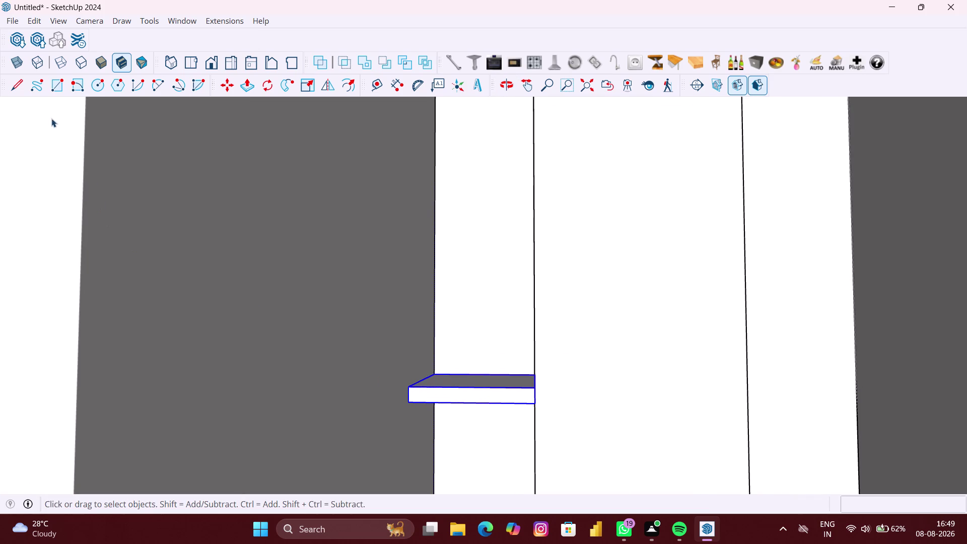
click(25, 66)
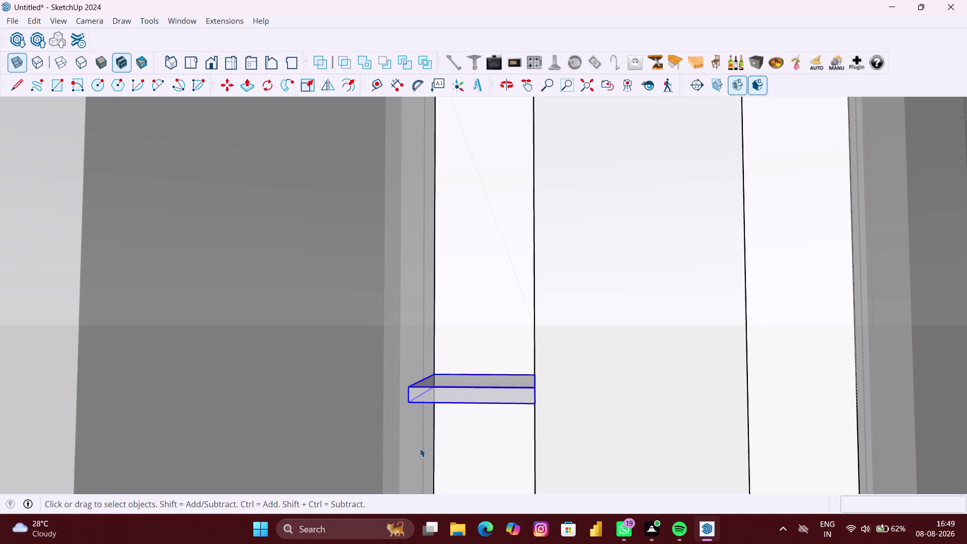
Start a Move copy of the selected shelf, using its corner as the base point.
scroll(up, 3)
middle_drag(451, 433, 454, 420)
key(m)
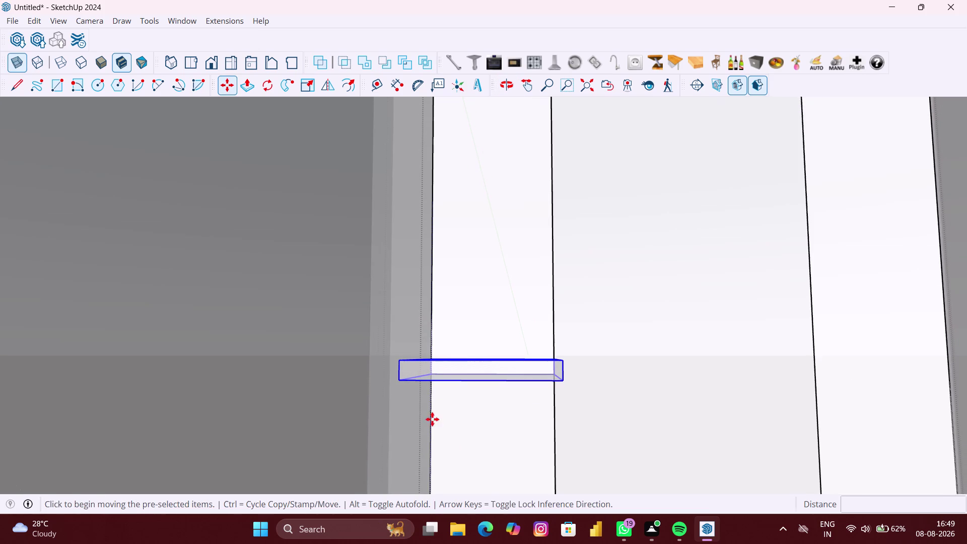
scroll(up, 3)
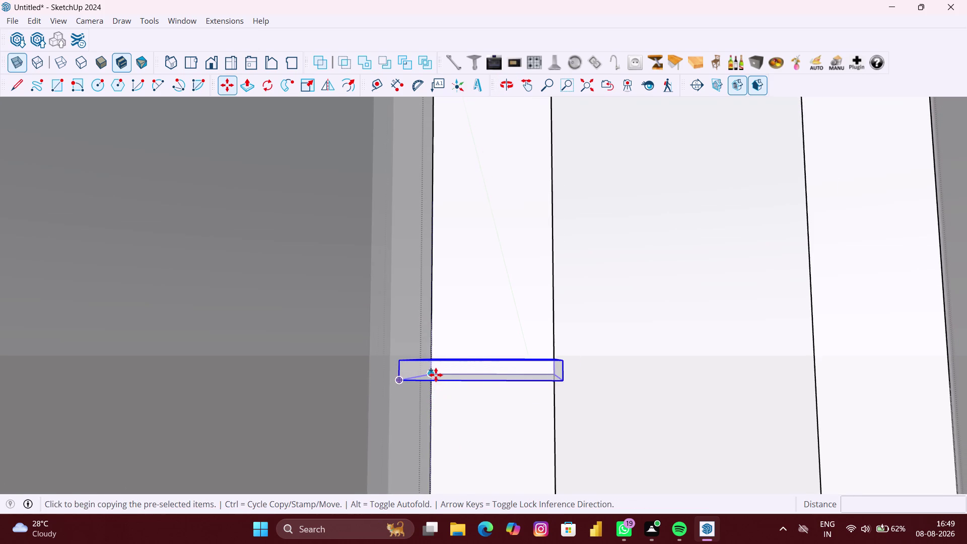
scroll(up, 3)
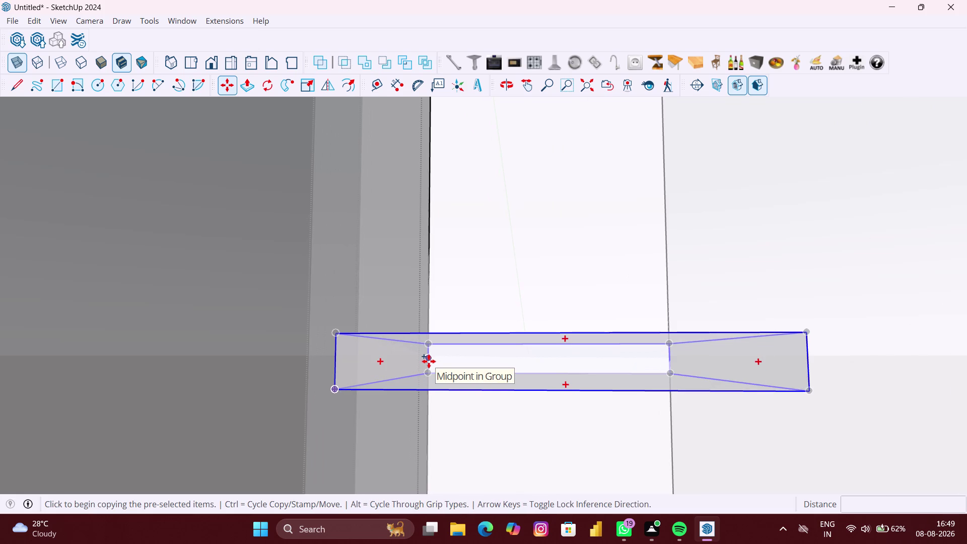
click(429, 361)
Zoom out to the whole carcass to position the shelf copy higher in the left bay.
scroll(down, 3)
scroll(down, 3)
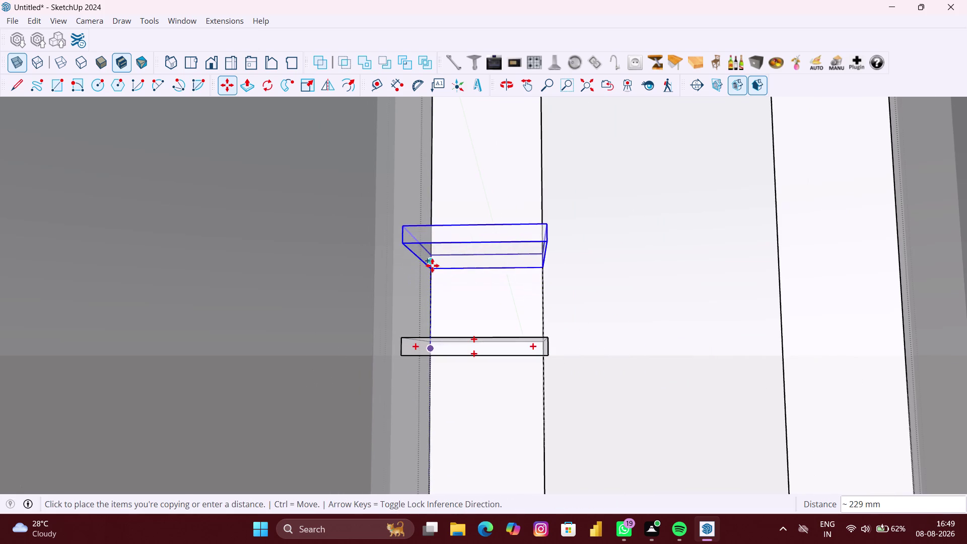
scroll(down, 3)
scroll(down, 3)
middle_drag(433, 265, 416, 328)
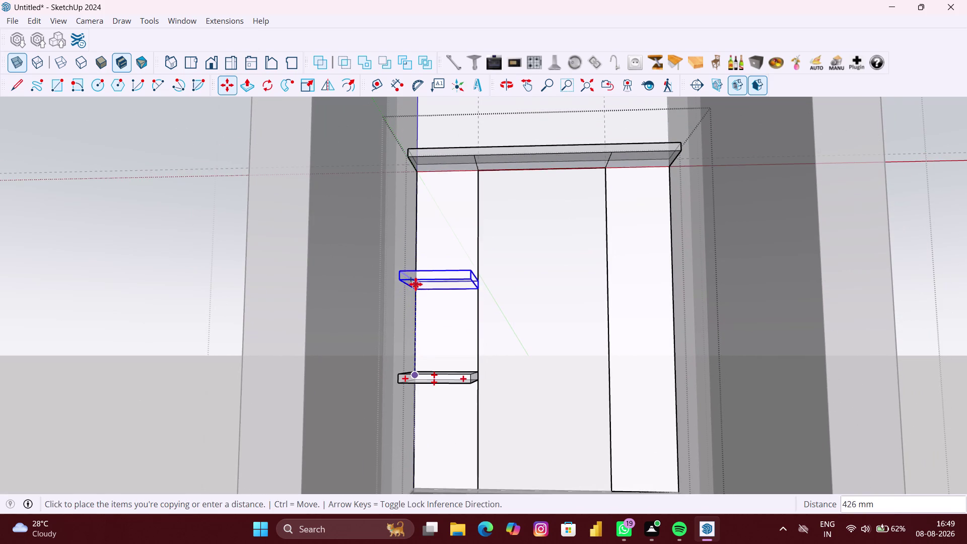
click(417, 280)
scroll(down, 3)
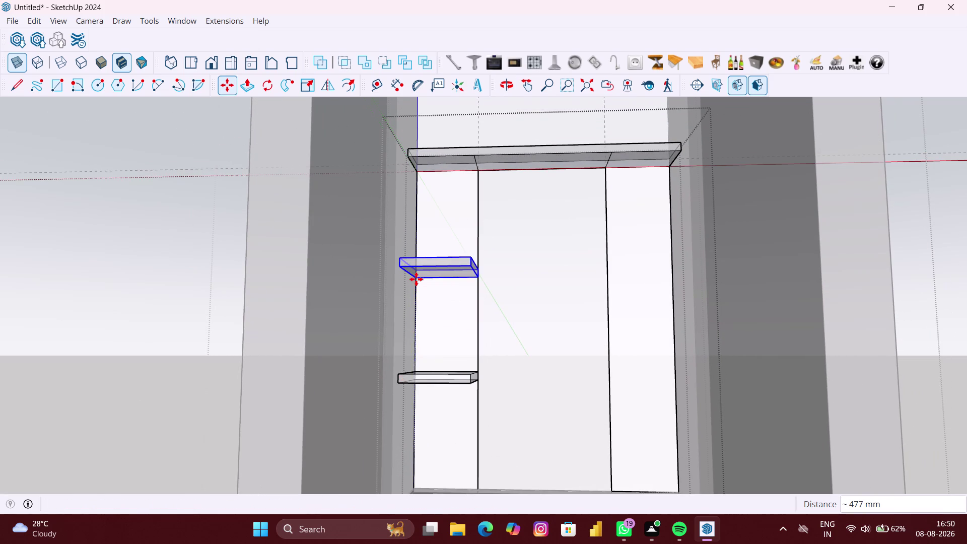
scroll(down, 3)
key(space)
Drop the shelf copy higher up the left bay, then orbit around the carcass.
click(358, 324)
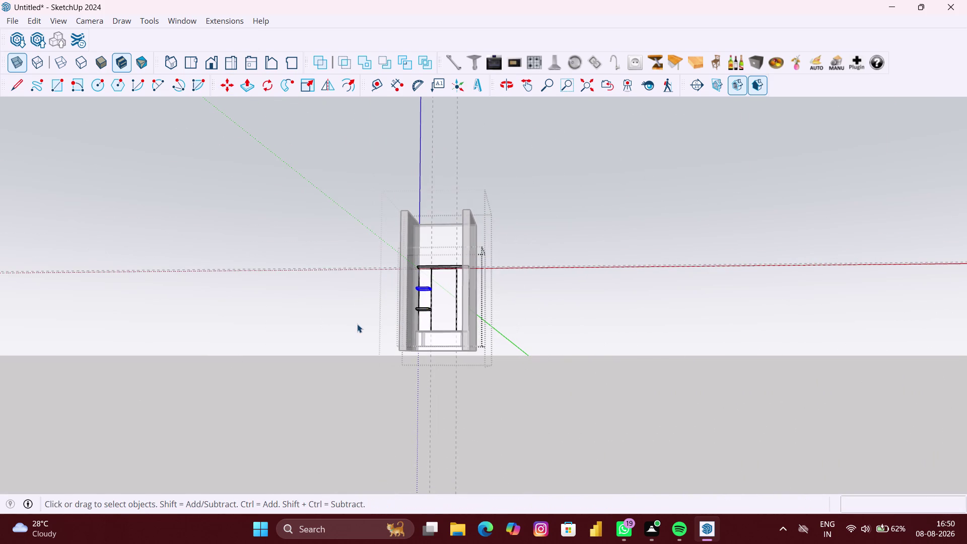
scroll(down, 3)
middle_drag(361, 329, 379, 409)
scroll(up, 3)
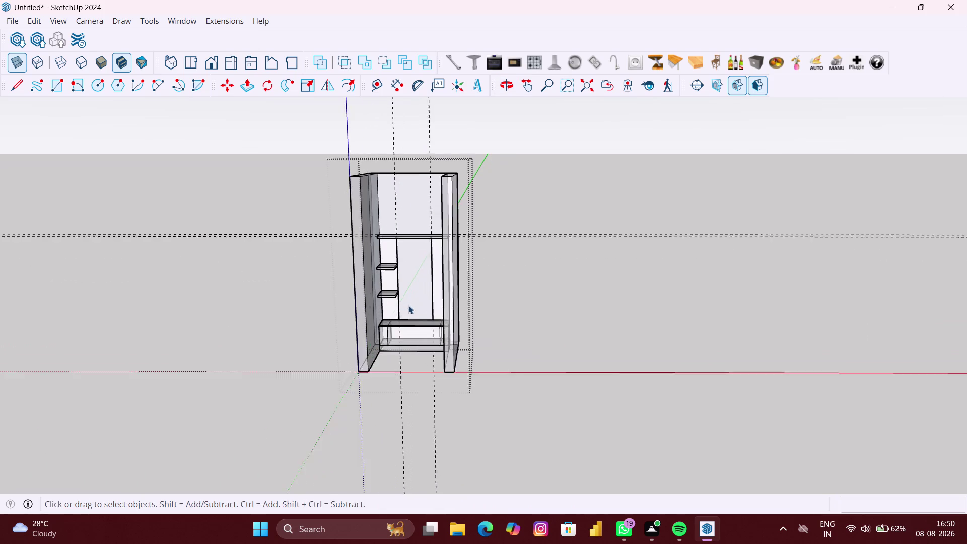
scroll(up, 3)
Select the inner shelving unit group and enter its editing mode.
drag(393, 297, 383, 284)
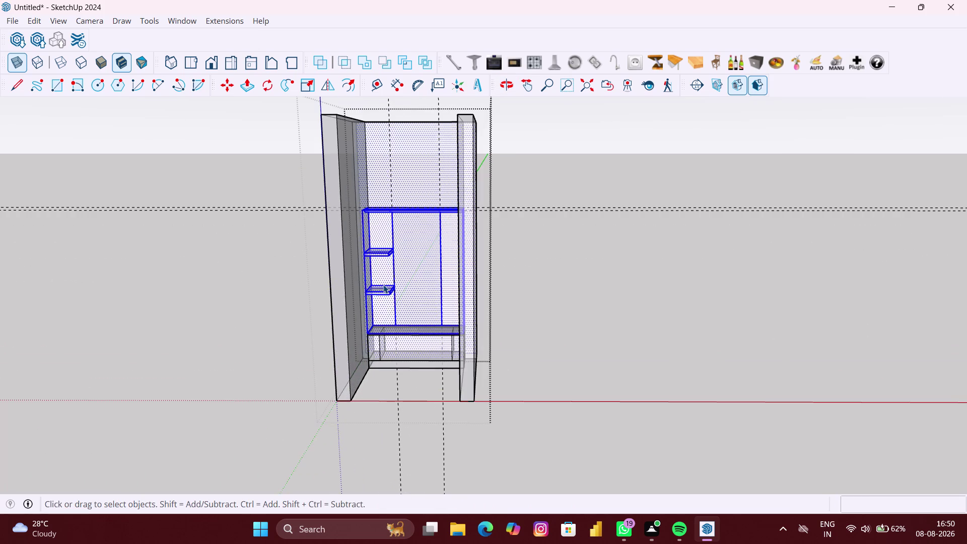
scroll(up, 3)
double_click(152, 316)
scroll(up, 3)
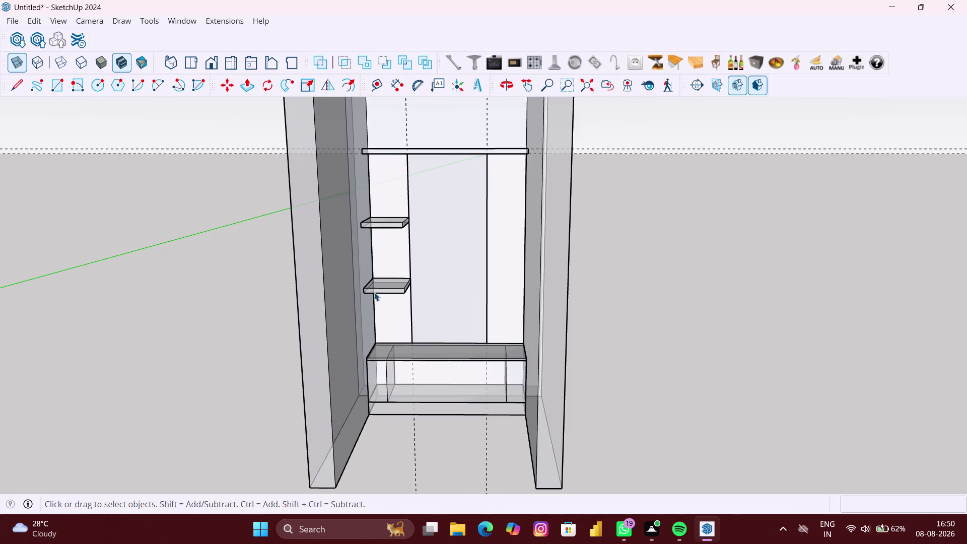
click(377, 291)
scroll(up, 3)
double_click(391, 287)
click(391, 289)
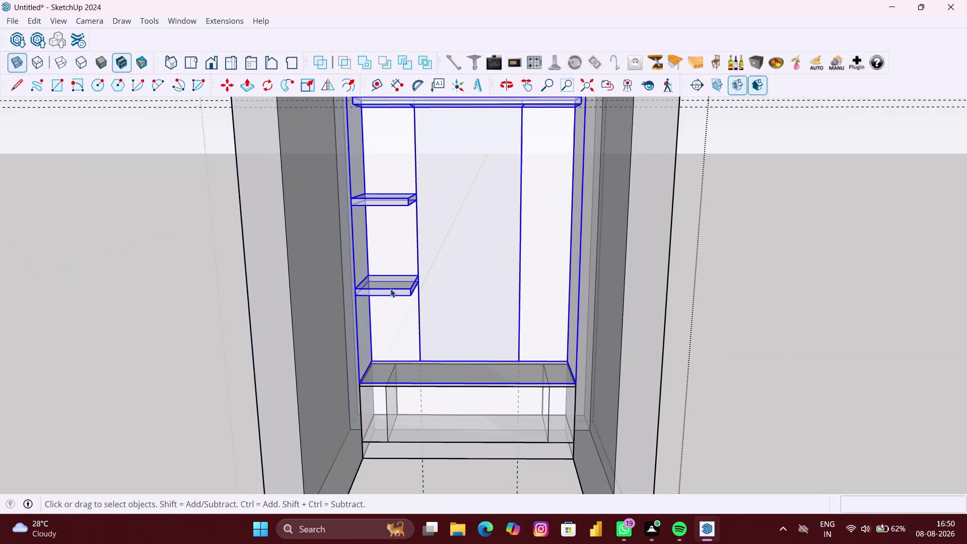
scroll(up, 3)
click(401, 296)
Inside the inner unit, select both the lower and upper short shelves.
double_click(406, 293)
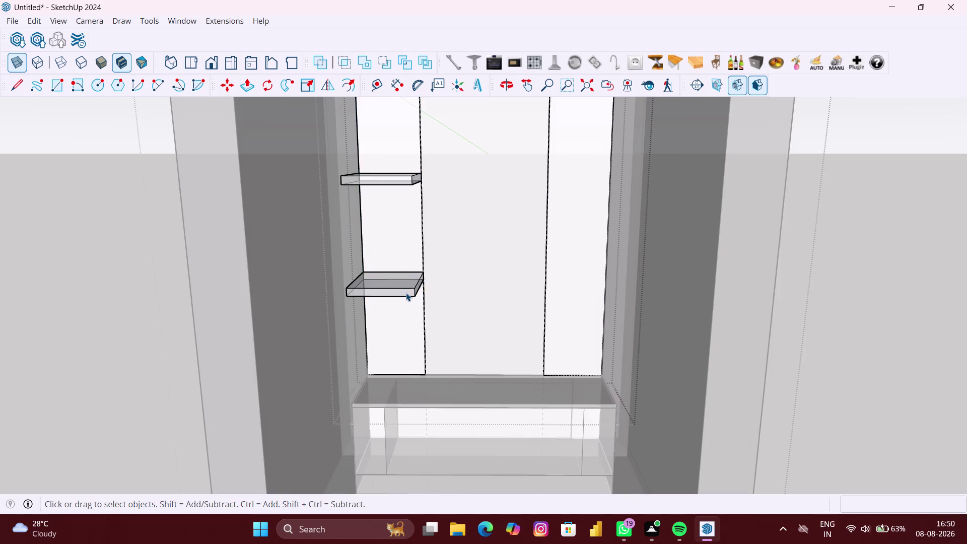
scroll(up, 3)
click(406, 293)
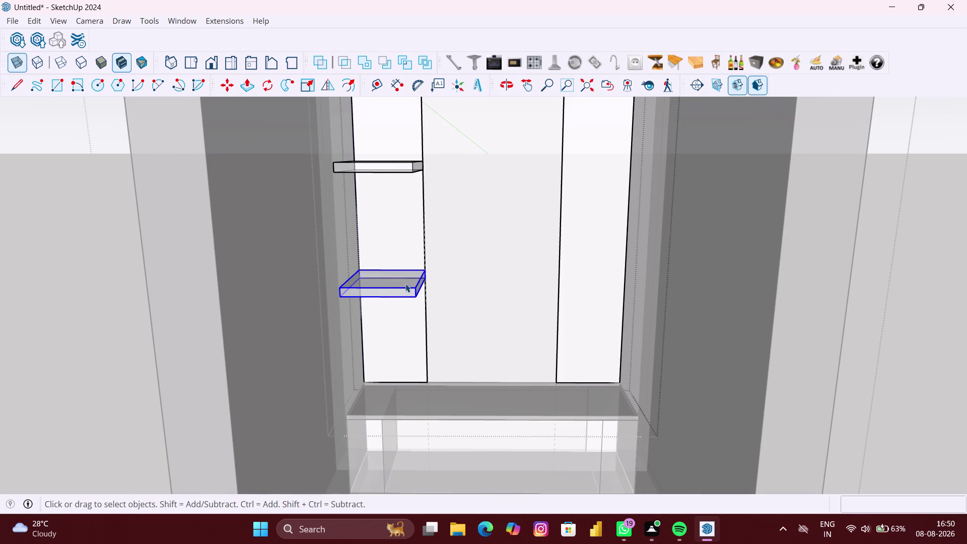
click(391, 168)
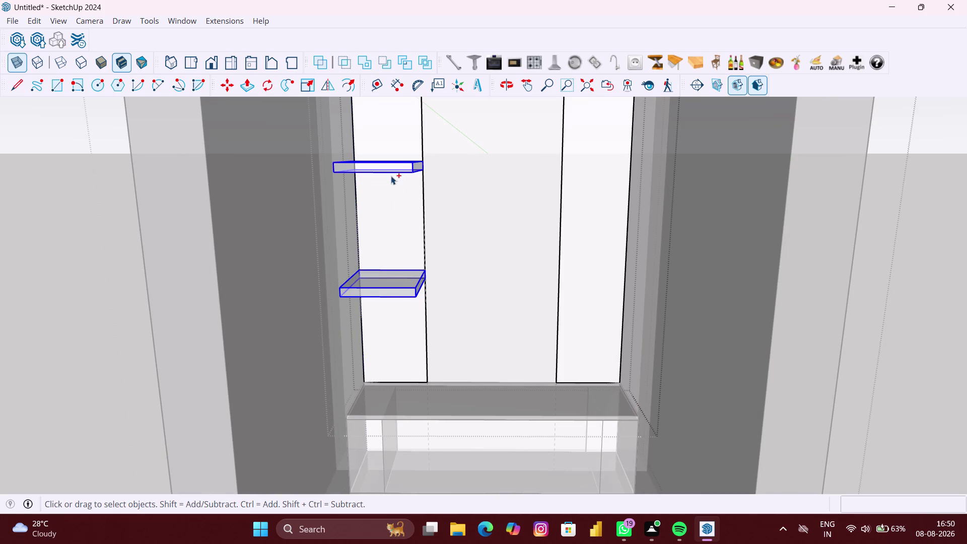
Copy both shelves straight across along the red axis into the right bay.
key(m)
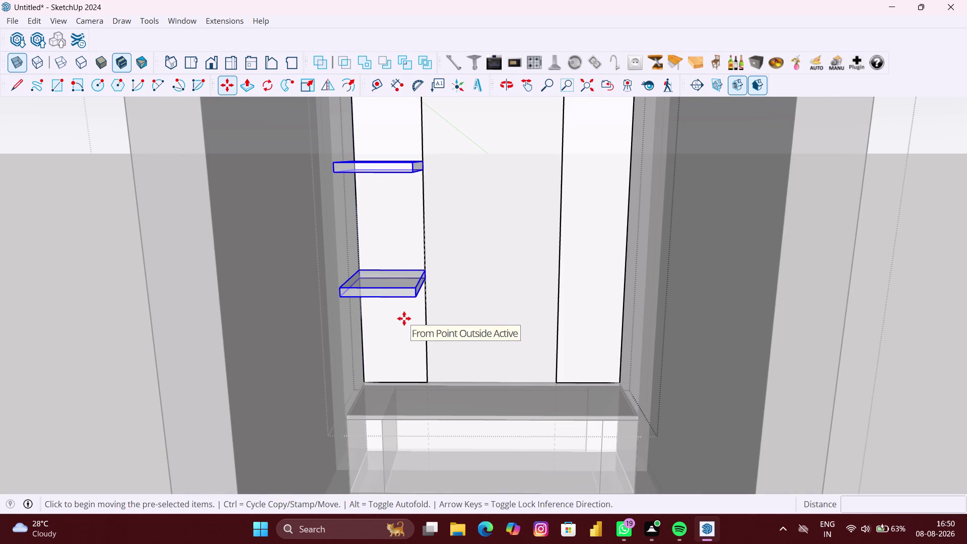
scroll(up, 3)
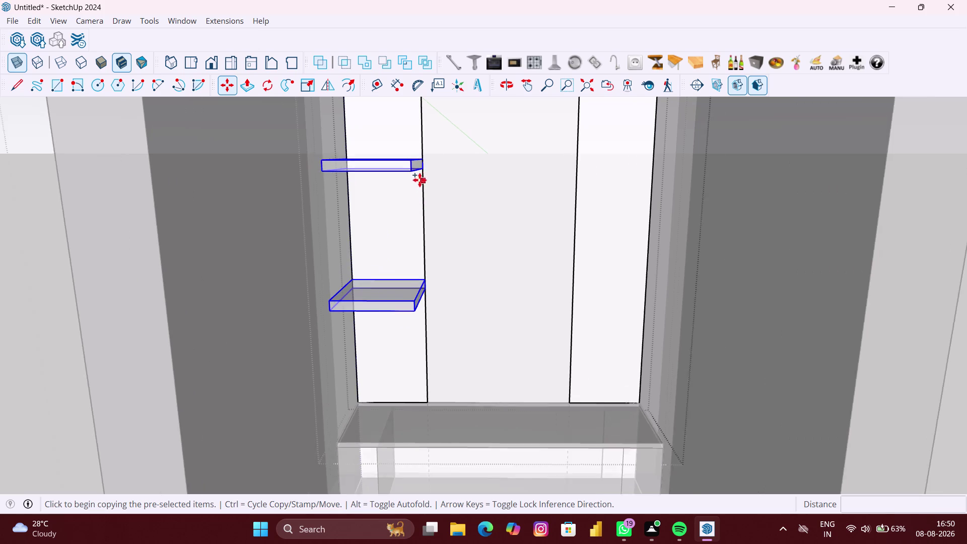
scroll(up, 3)
click(424, 154)
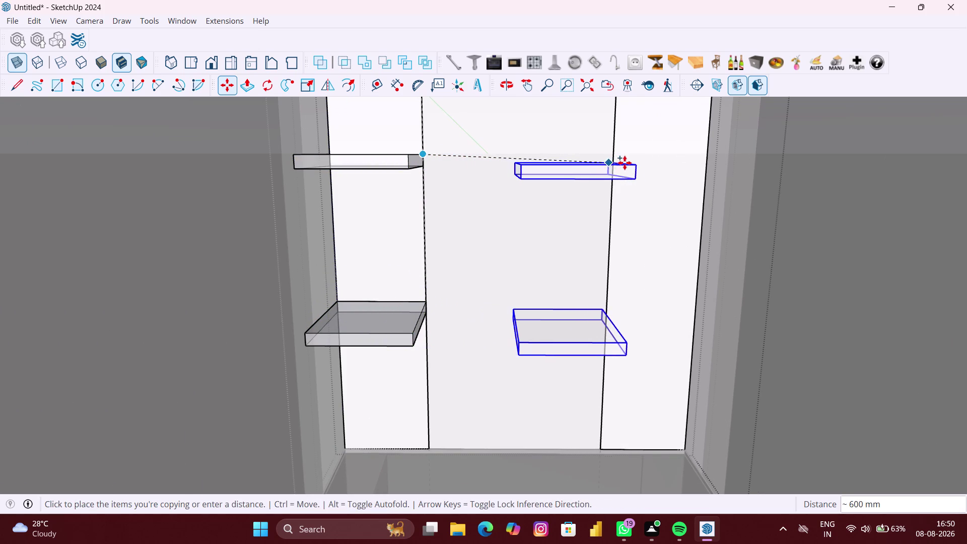
key(Right)
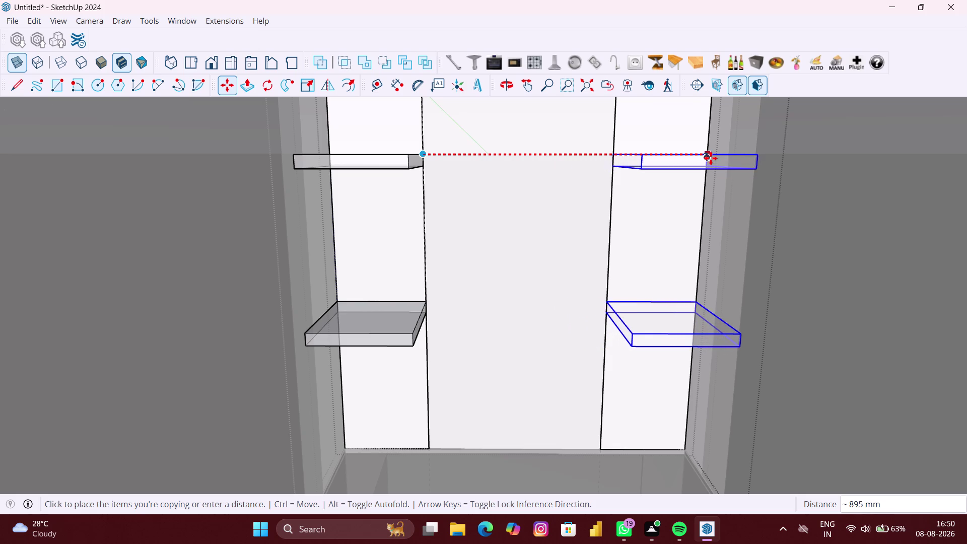
click(711, 158)
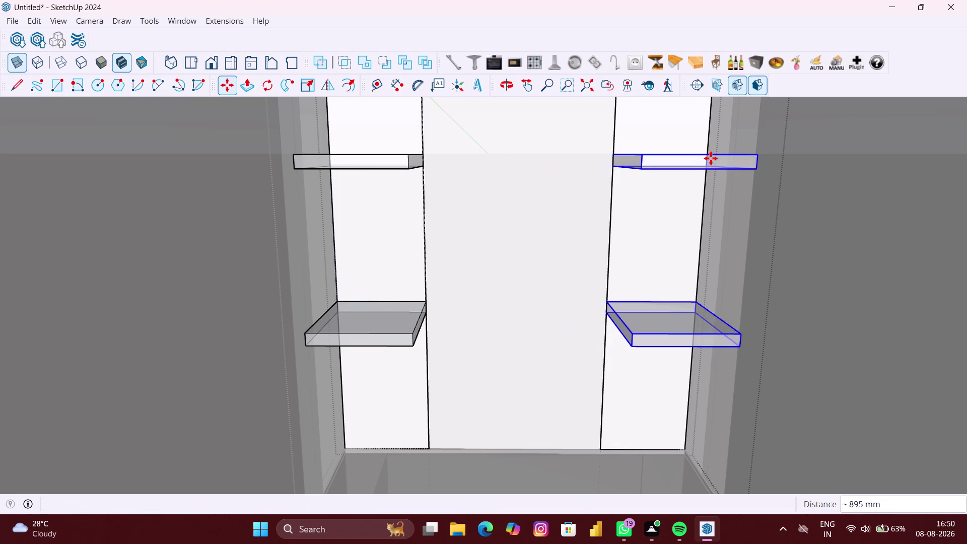
scroll(down, 3)
key(space)
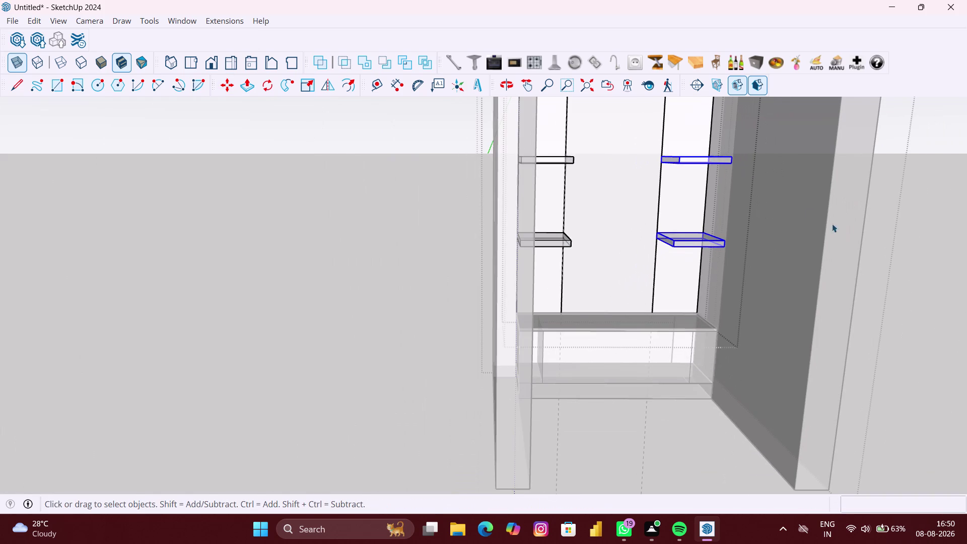
Orbit around the carcass through side and front views, tilting down onto it.
scroll(down, 3)
scroll(down, 3)
click(547, 250)
middle_drag(567, 245, 523, 243)
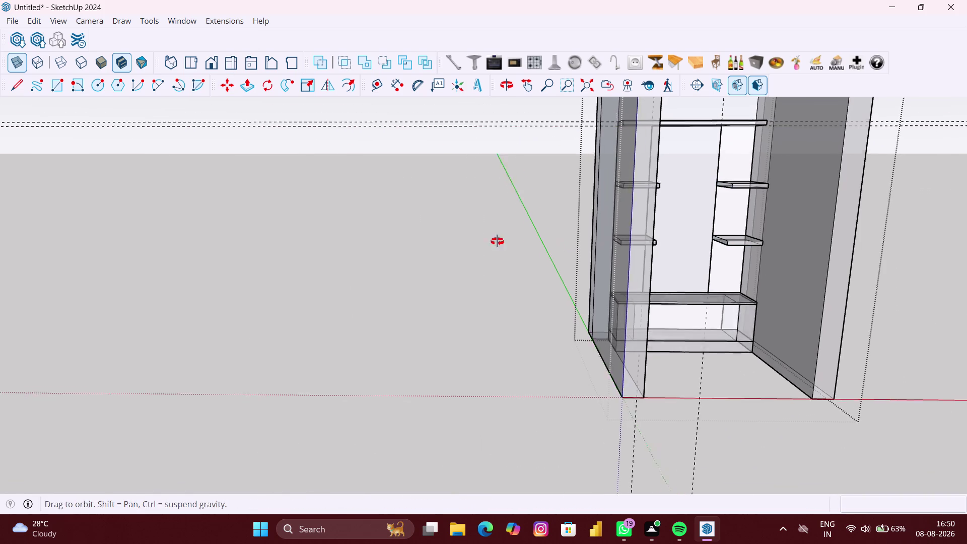
middle_drag(523, 243, 480, 240)
click(943, 287)
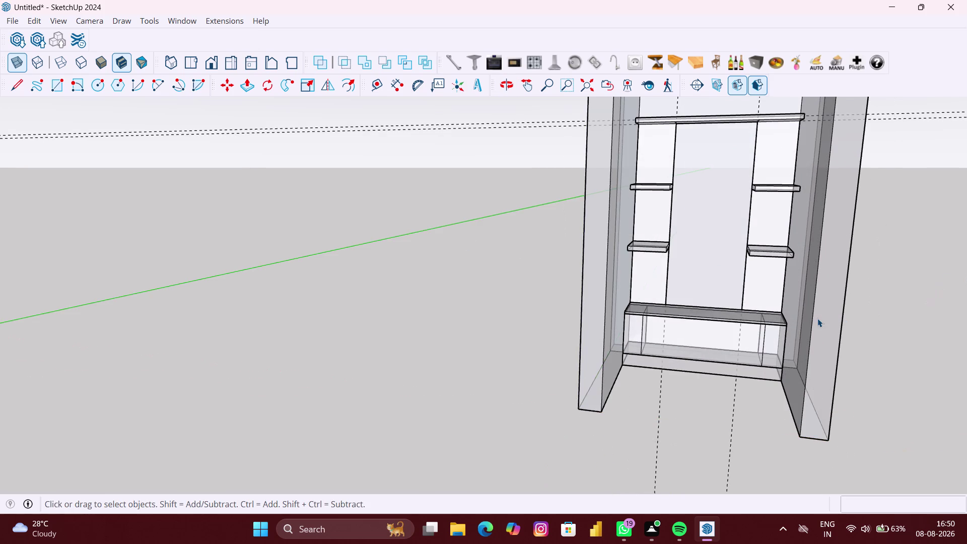
scroll(down, 3)
click(501, 322)
scroll(up, 3)
scroll(down, 3)
middle_drag(749, 290, 733, 314)
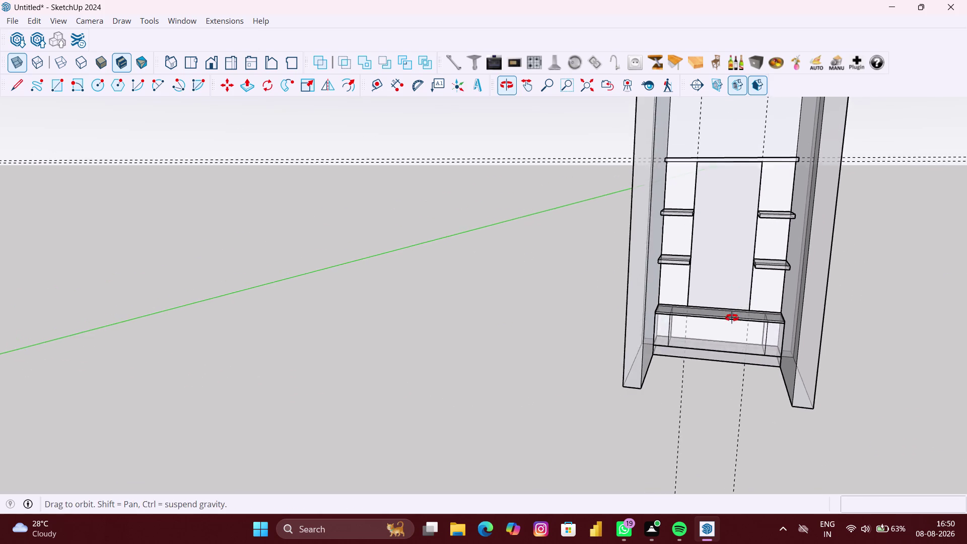
middle_drag(734, 314, 731, 319)
scroll(down, 3)
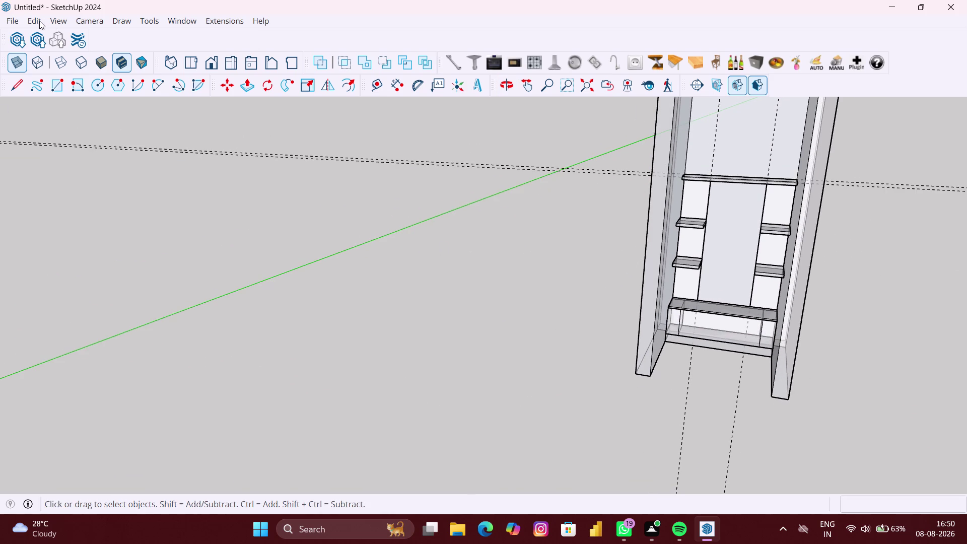
Close the inner unit group from the Edit menu and turn off X-ray face style.
click(39, 21)
click(70, 145)
scroll(down, 3)
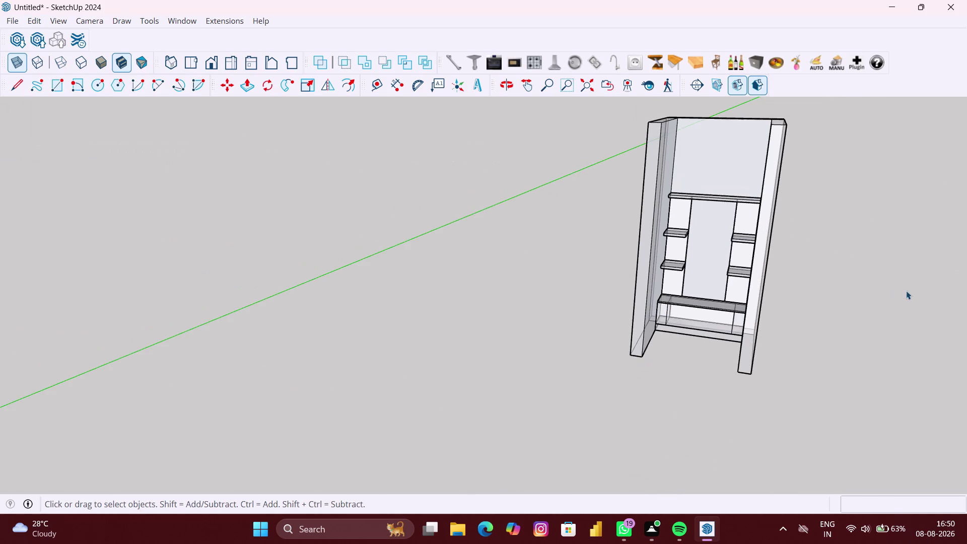
click(15, 65)
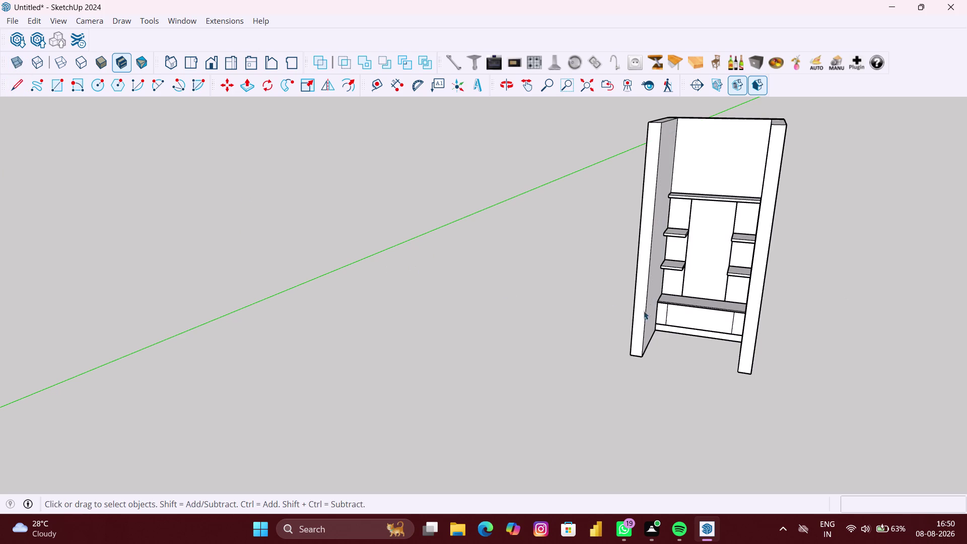
scroll(up, 3)
Orbit in toward the wardrobe front and look down into the drawer unit.
middle_drag(804, 306, 842, 260)
scroll(up, 3)
scroll(up, 3)
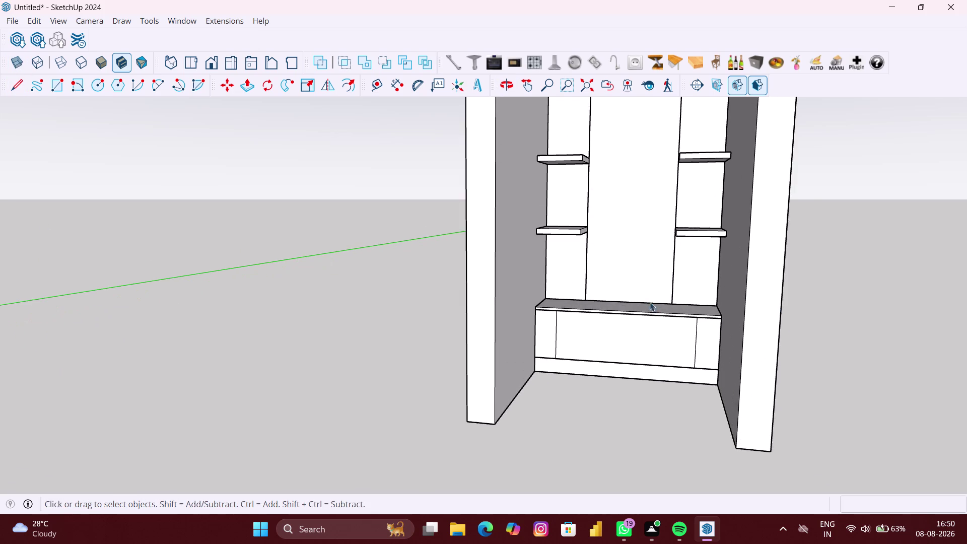
scroll(up, 3)
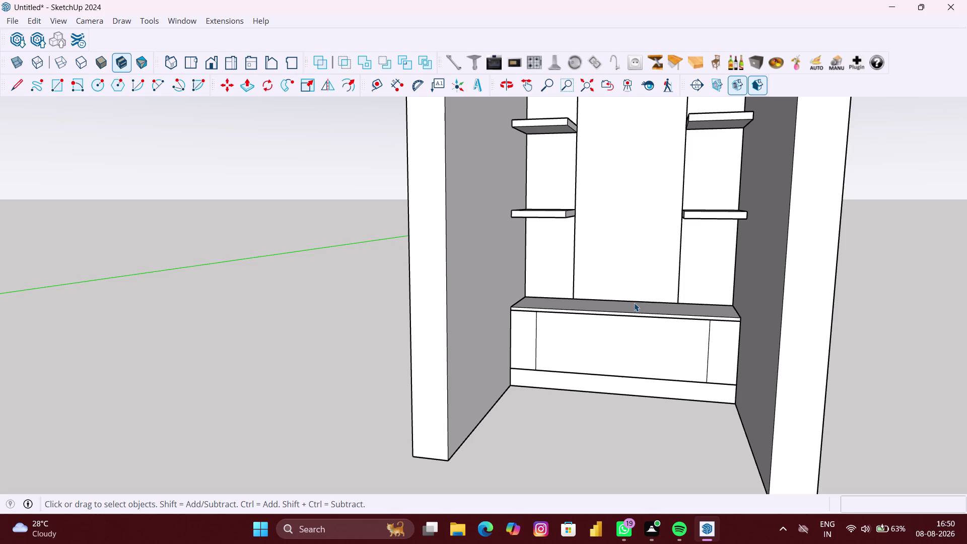
middle_drag(602, 285, 598, 394)
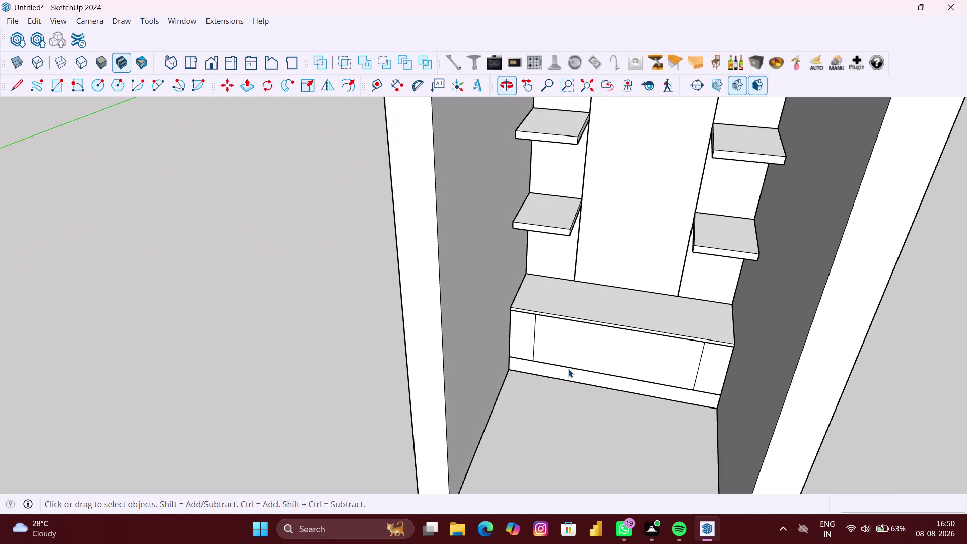
Orbit down onto the left shelves and enter a left shelf group with Push/Pull.
scroll(up, 3)
middle_drag(543, 277, 514, 379)
scroll(down, 3)
middle_drag(533, 368, 532, 370)
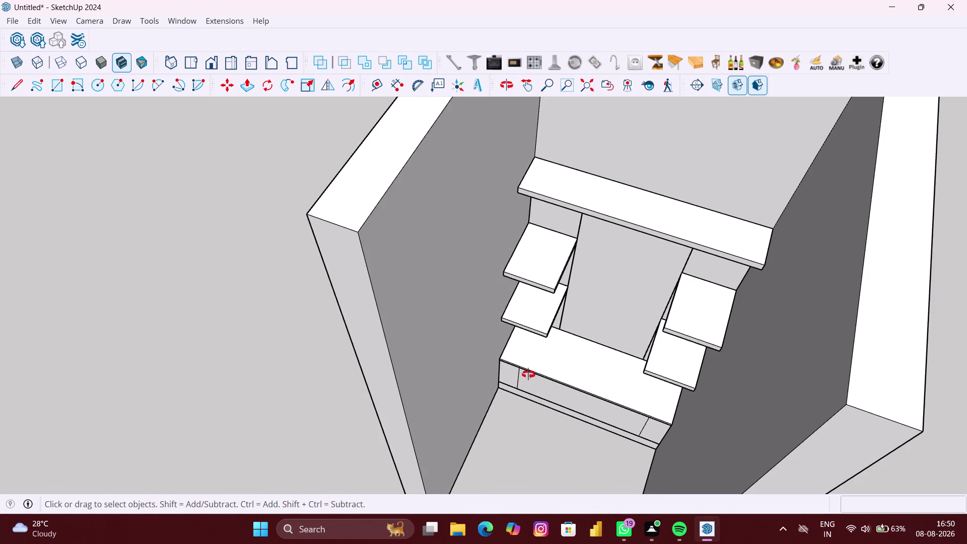
middle_drag(532, 370, 466, 415)
scroll(up, 3)
middle_drag(538, 343, 534, 342)
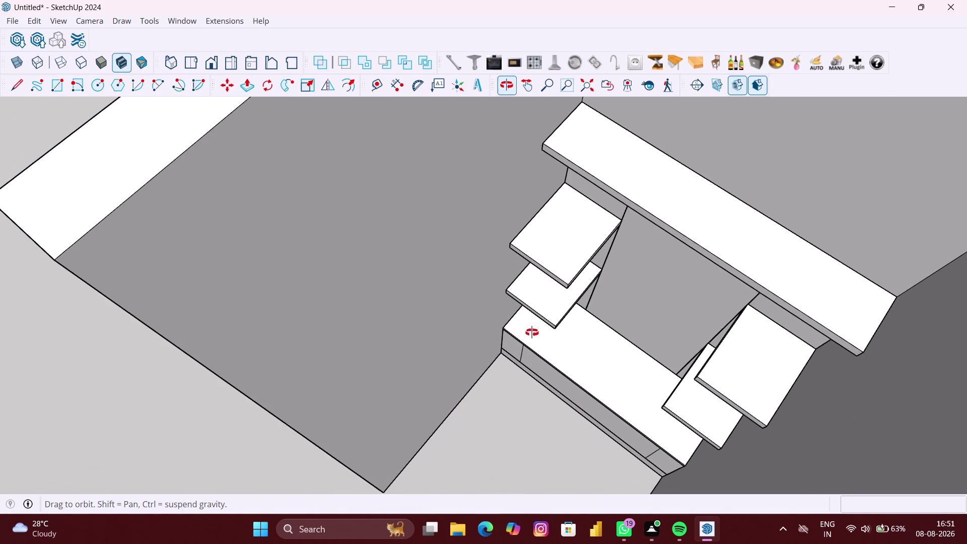
middle_drag(535, 342, 523, 304)
double_click(565, 284)
scroll(up, 3)
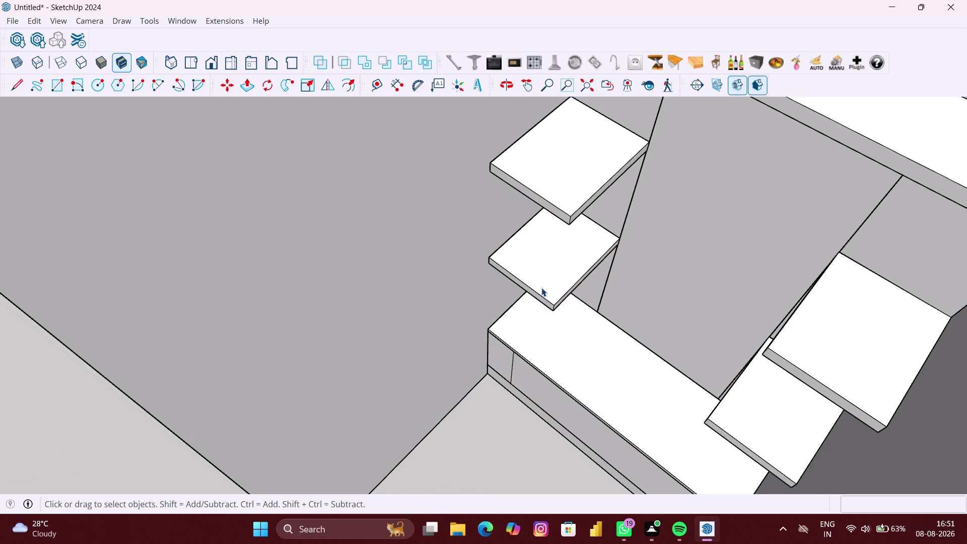
key(p)
scroll(up, 3)
scroll(up, 3)
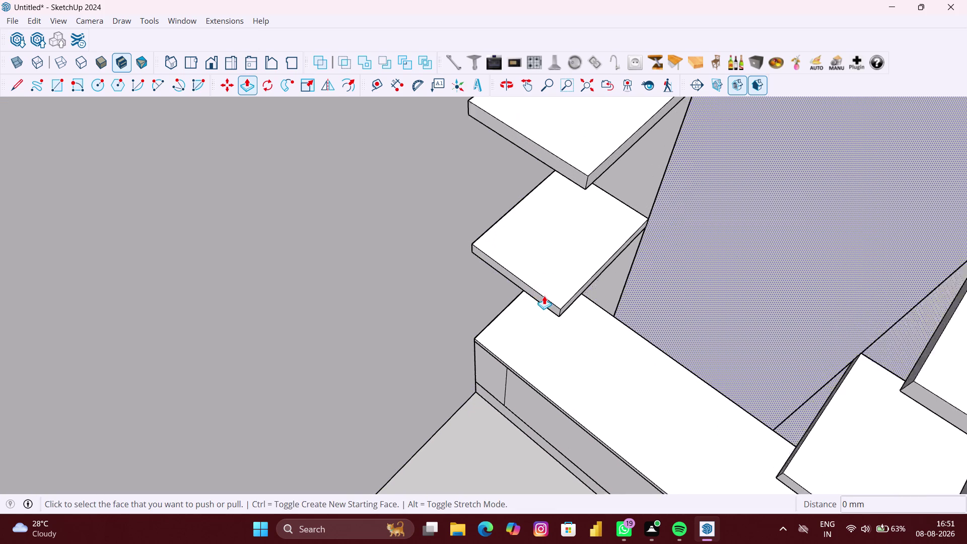
scroll(up, 3)
key(space)
Pull the lower left shelf's end face out to the drawer unit's front edge.
click(547, 295)
double_click(546, 306)
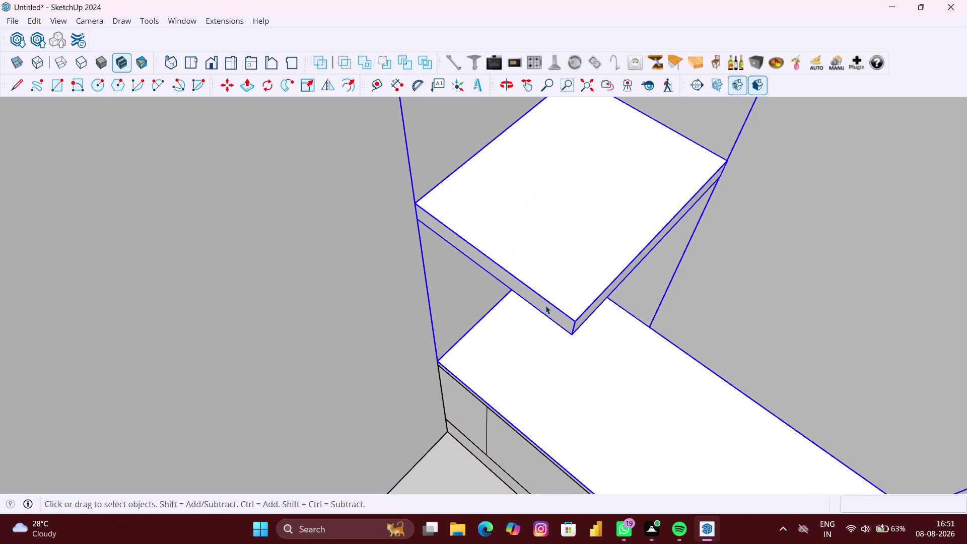
scroll(up, 3)
click(555, 307)
click(554, 308)
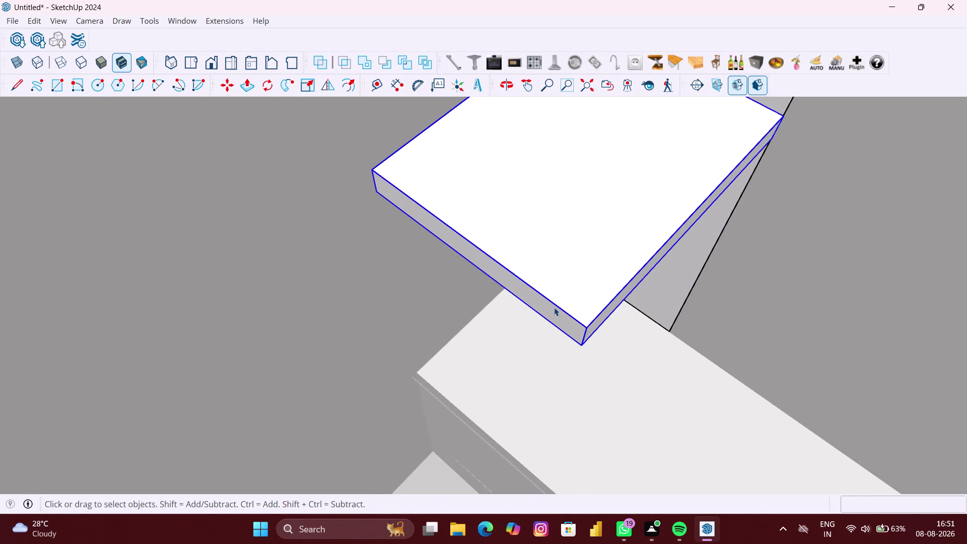
click(554, 309)
double_click(554, 311)
key(p)
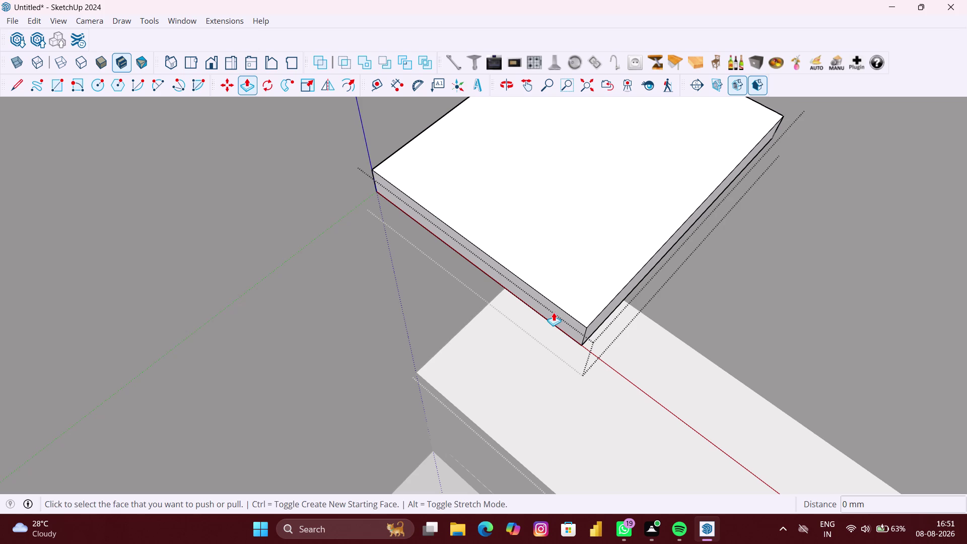
click(560, 312)
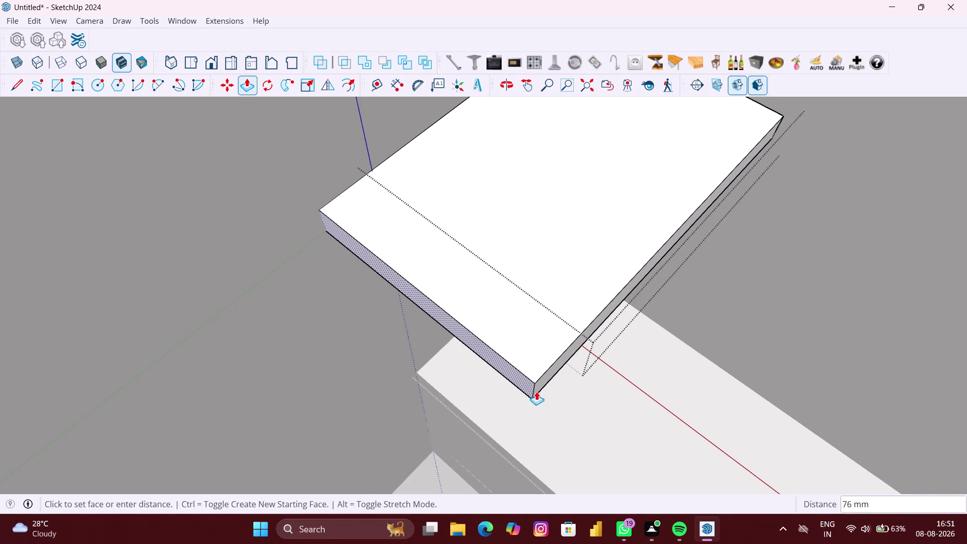
middle_drag(539, 391, 606, 219)
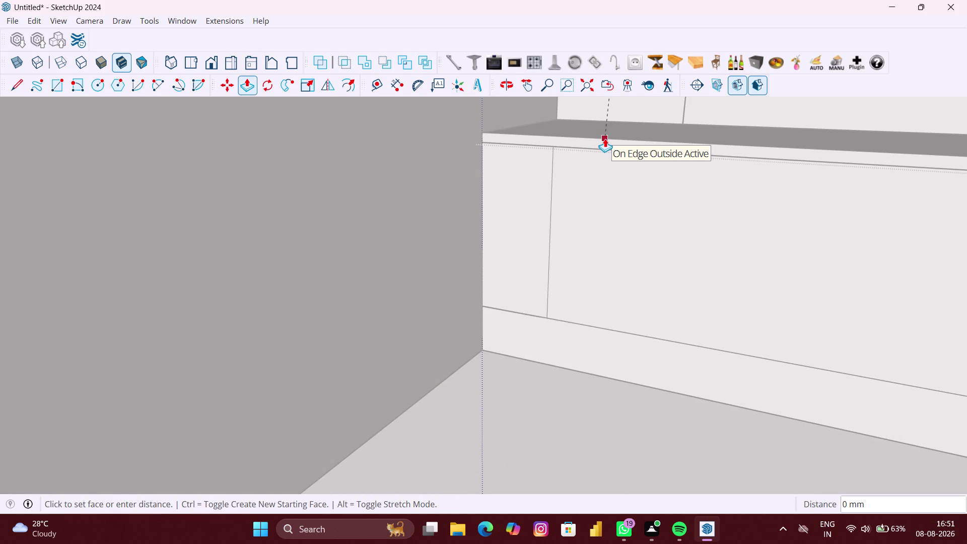
click(606, 139)
scroll(down, 3)
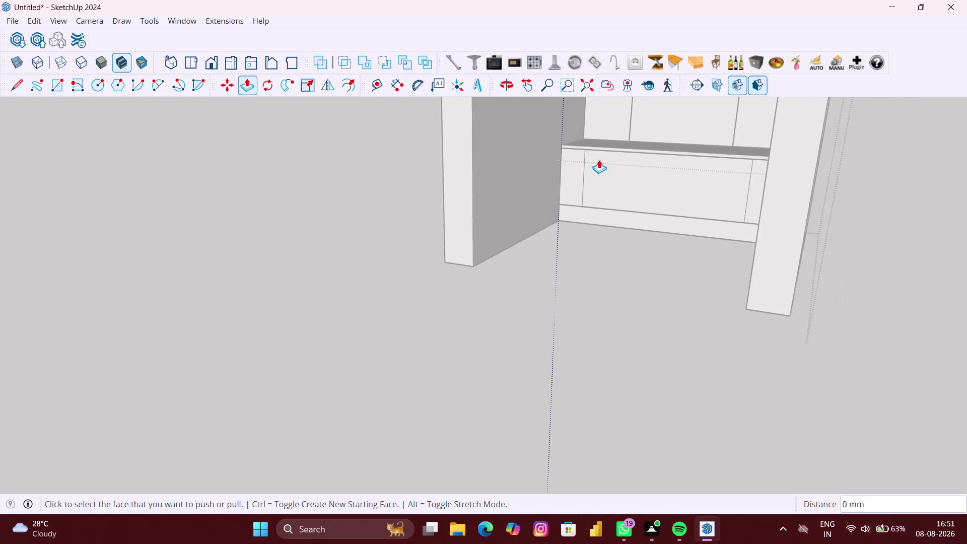
scroll(down, 3)
scroll(down, 3)
middle_drag(600, 162, 600, 241)
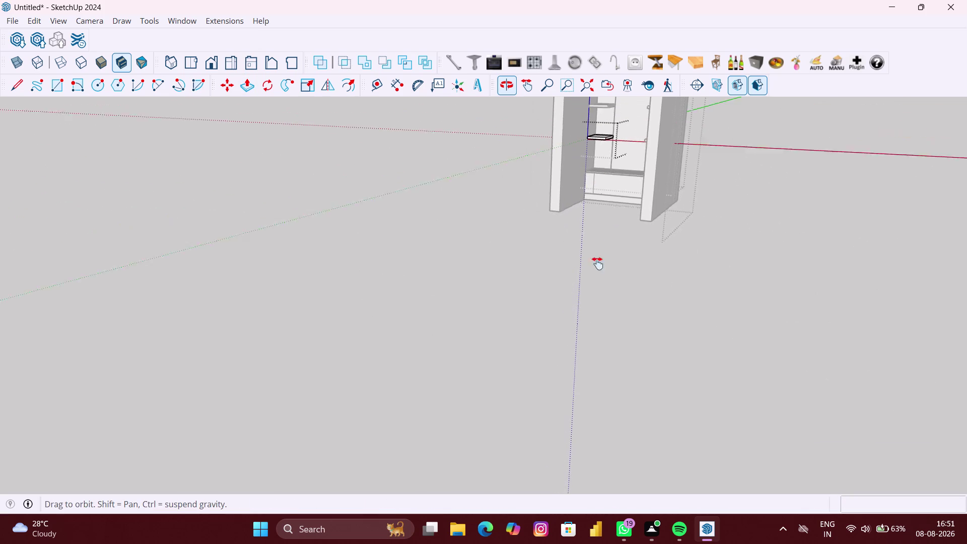
middle_drag(599, 242, 597, 387)
scroll(up, 3)
scroll(up, 3)
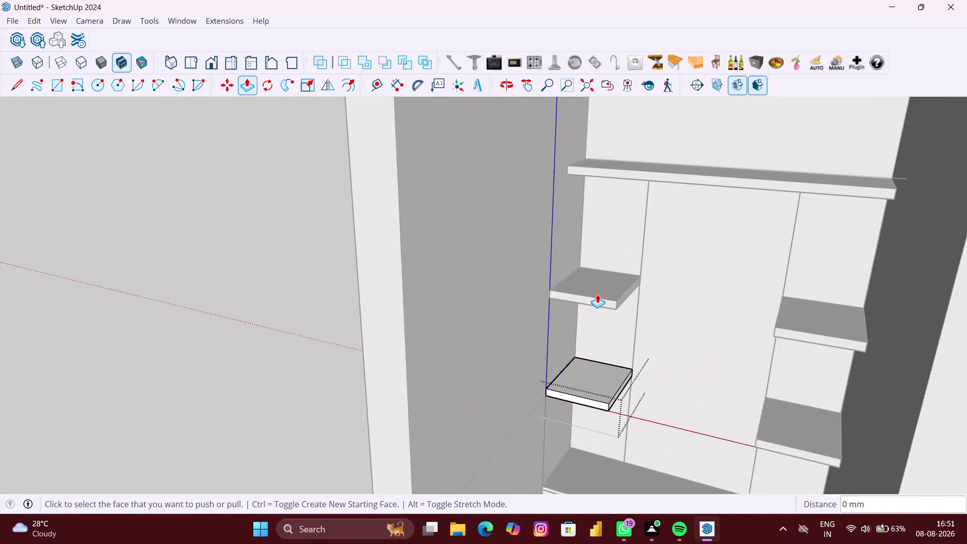
Repeat the same pull on the upper left shelf by double-clicking its end face.
key(space)
click(600, 305)
double_click(603, 303)
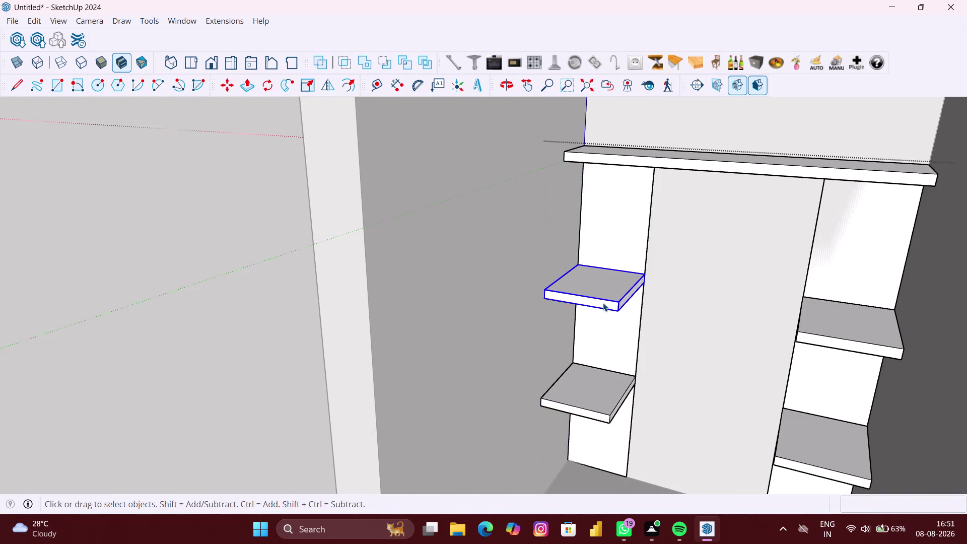
key(p)
scroll(up, 3)
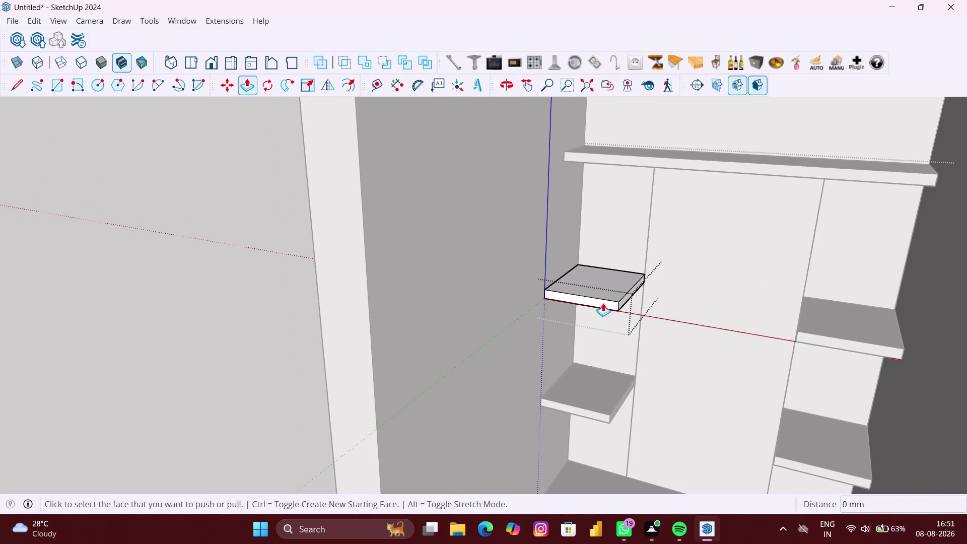
scroll(up, 3)
double_click(604, 301)
double_click(603, 302)
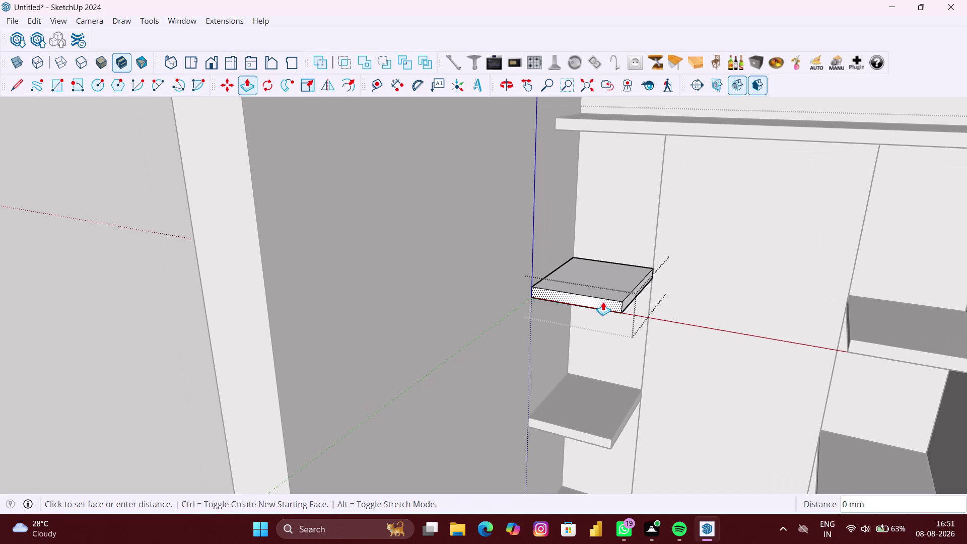
key(space)
scroll(down, 3)
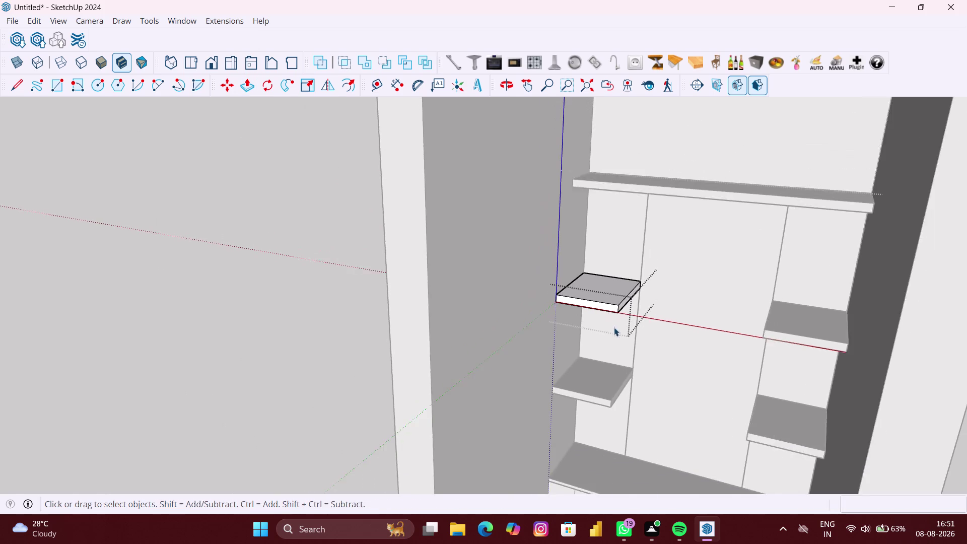
scroll(down, 3)
middle_drag(613, 350, 656, 351)
Orbit above the wardrobe to inspect all four shelves and the drawer top.
click(768, 429)
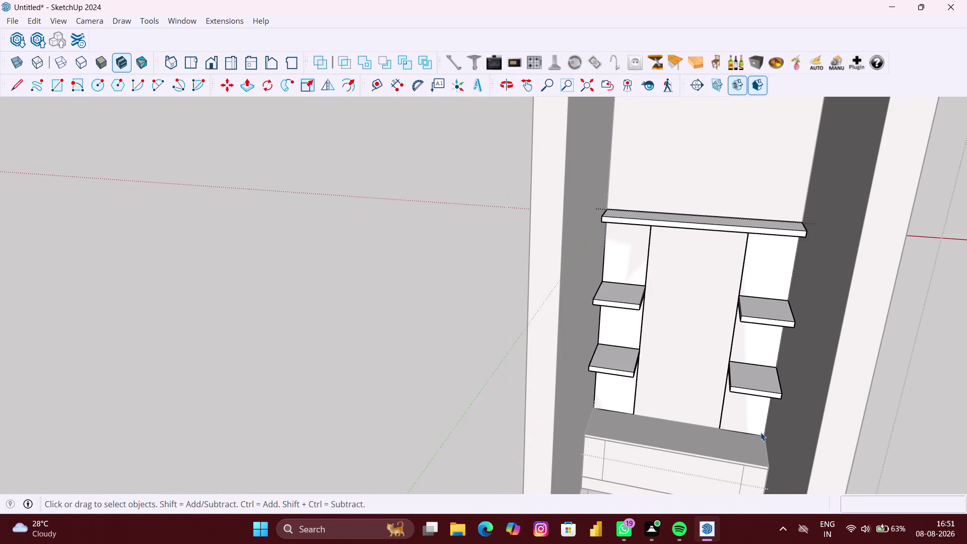
middle_drag(720, 411, 783, 409)
scroll(up, 3)
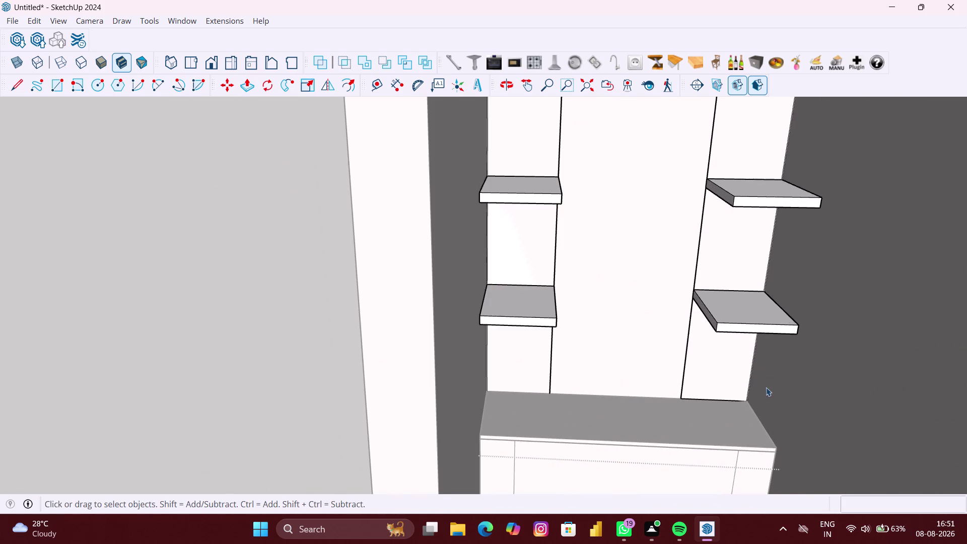
middle_drag(766, 388, 751, 479)
scroll(down, 3)
middle_drag(730, 473, 693, 543)
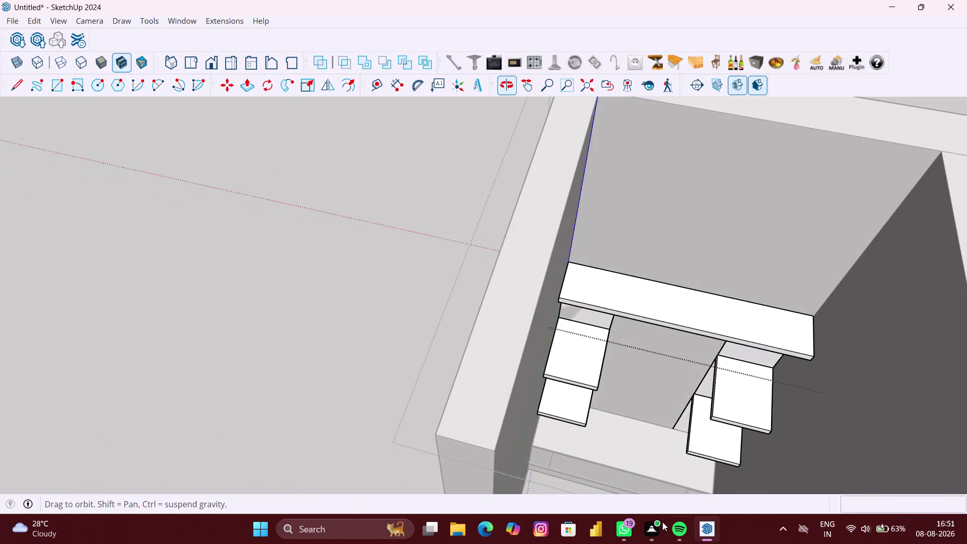
middle_drag(662, 460, 610, 527)
scroll(down, 3)
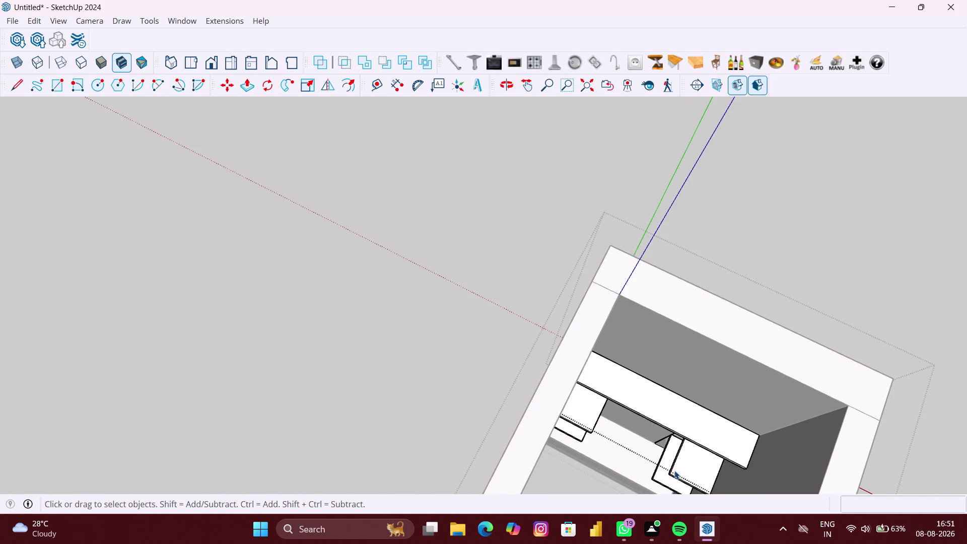
middle_drag(673, 470, 543, 435)
scroll(down, 3)
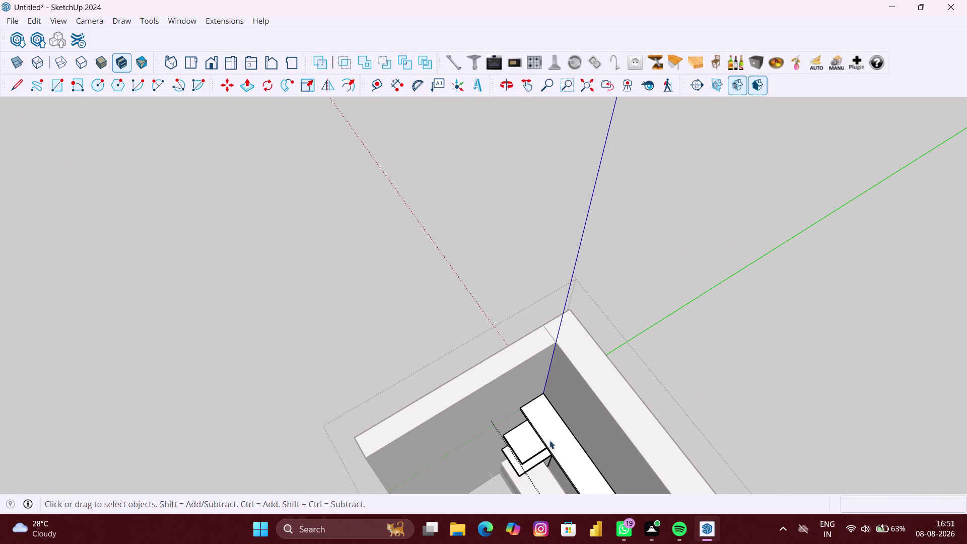
middle_drag(551, 441, 625, 353)
middle_drag(616, 408, 646, 385)
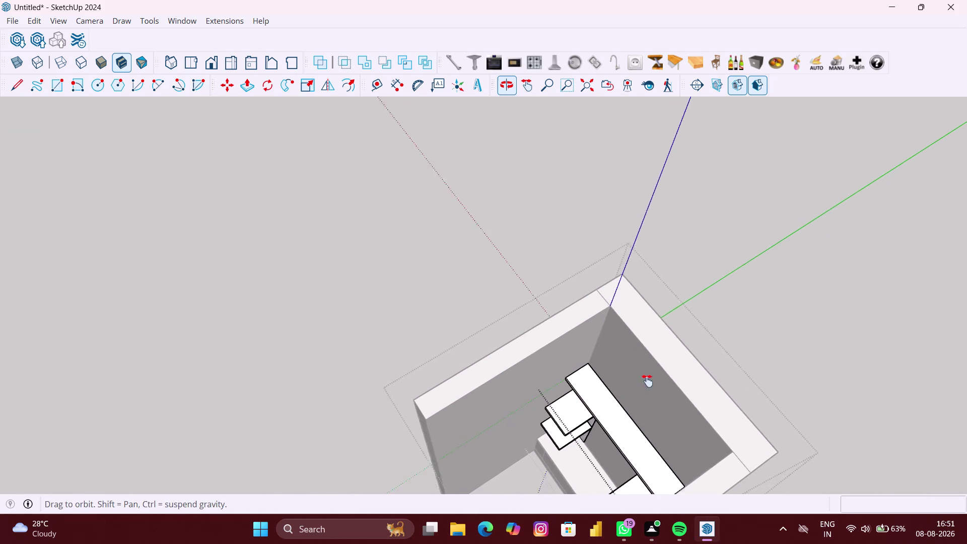
middle_drag(645, 385, 670, 328)
scroll(up, 3)
middle_drag(645, 379, 716, 378)
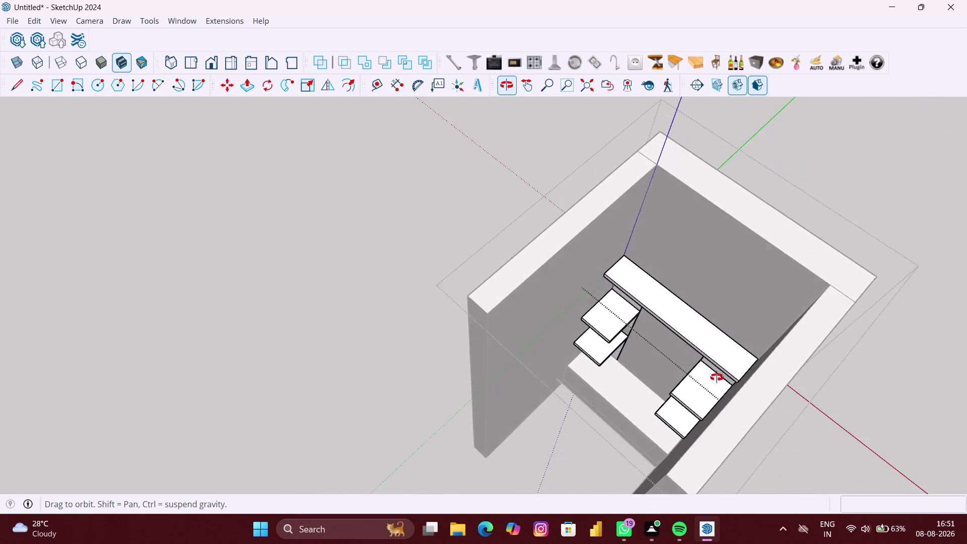
middle_drag(716, 377, 717, 378)
scroll(up, 3)
middle_drag(689, 397, 748, 383)
scroll(up, 3)
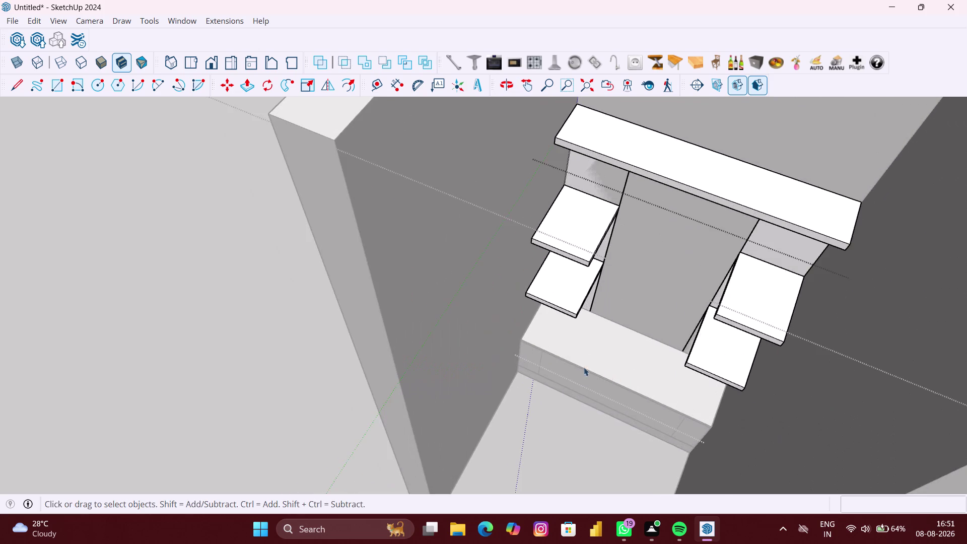
scroll(up, 3)
middle_drag(579, 364, 639, 293)
scroll(up, 3)
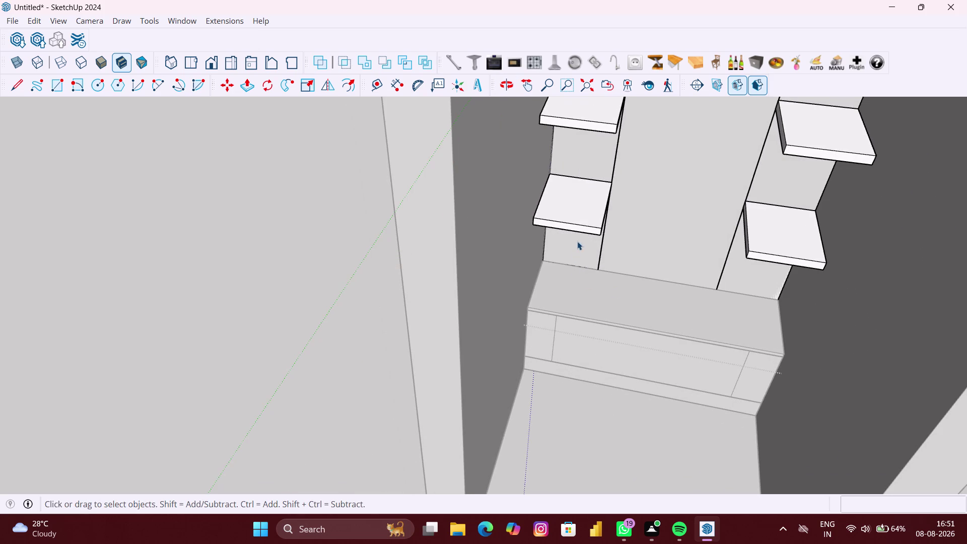
Open the lower left shelf group for editing.
click(582, 232)
double_click(584, 230)
scroll(up, 3)
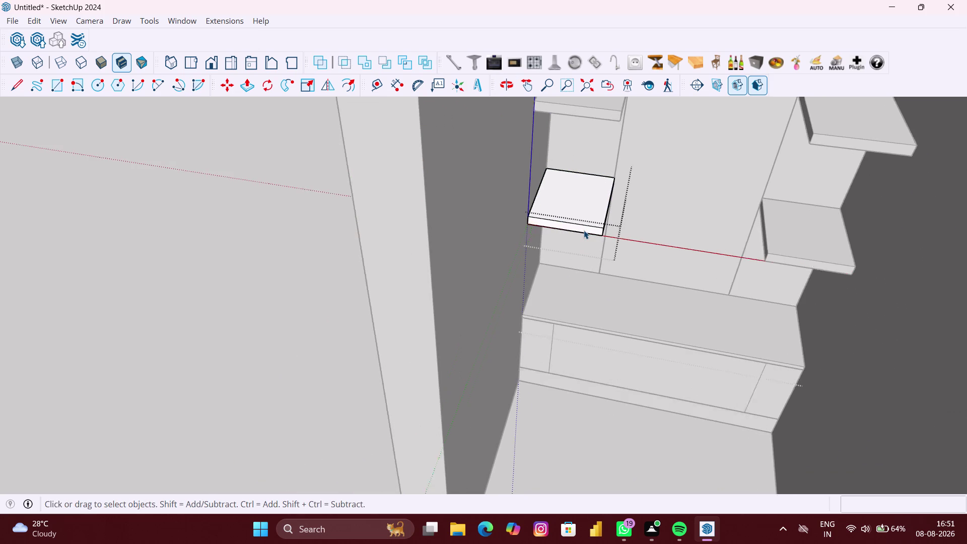
scroll(up, 3)
Push/Pull the lower left shelf's front face 30 mm forward, then undo the oversized pull.
key(p)
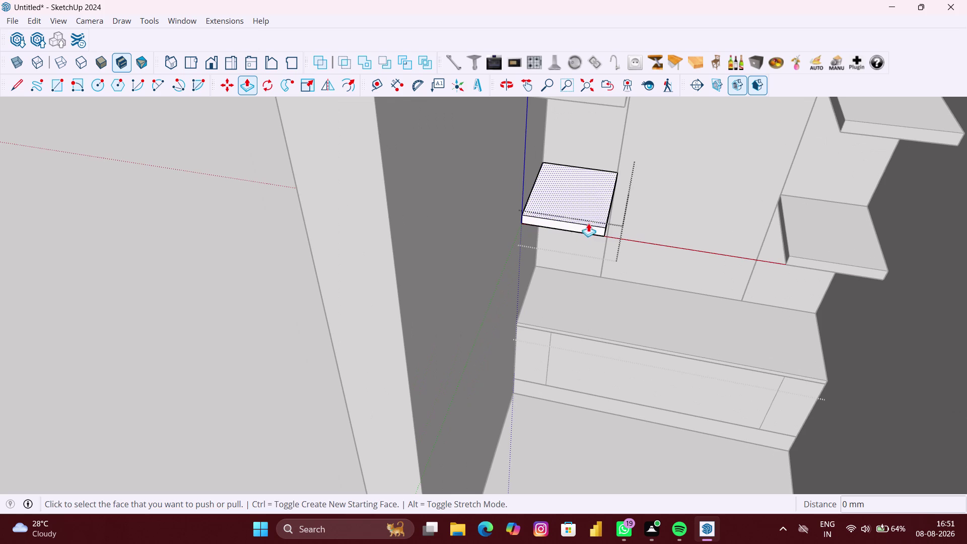
click(588, 226)
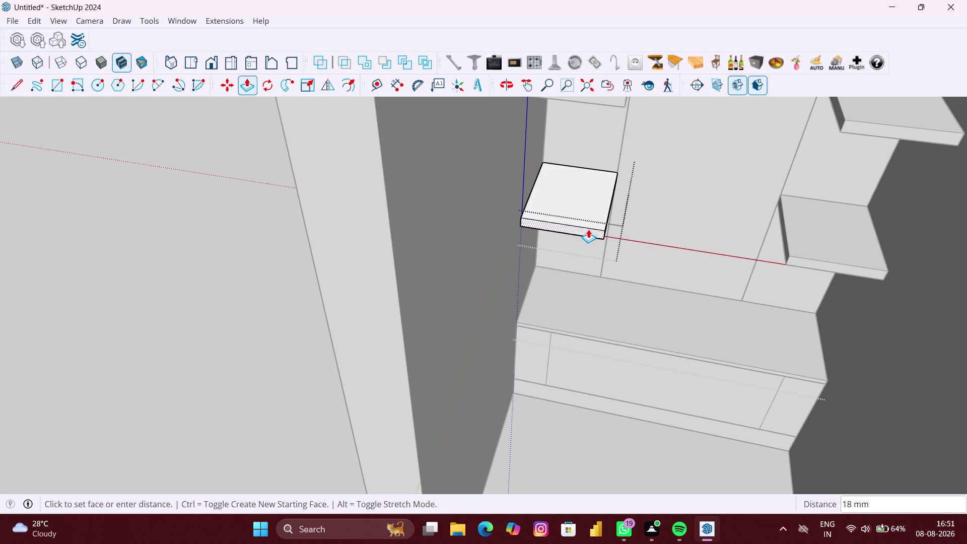
key(2)
text(30M)
text(M)
key(Return)
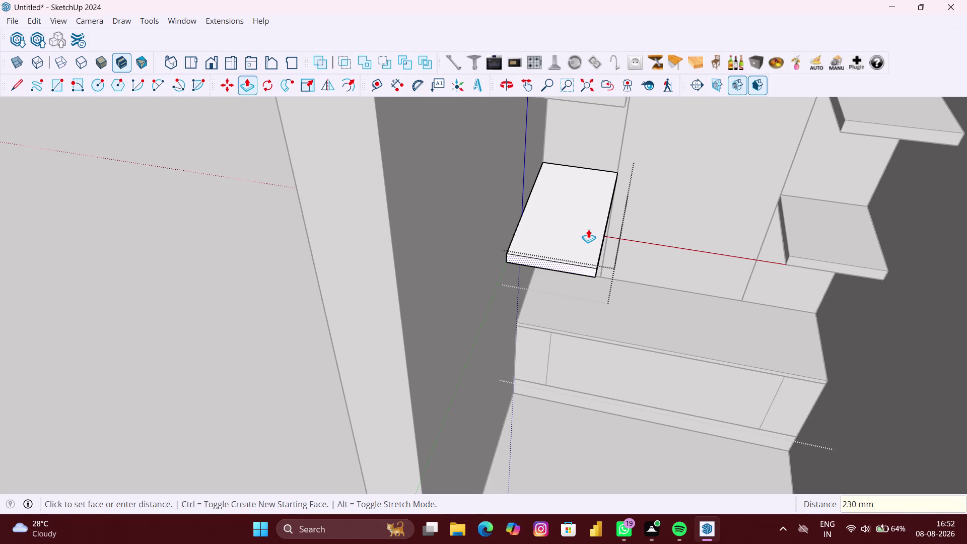
key(ctrl+z)
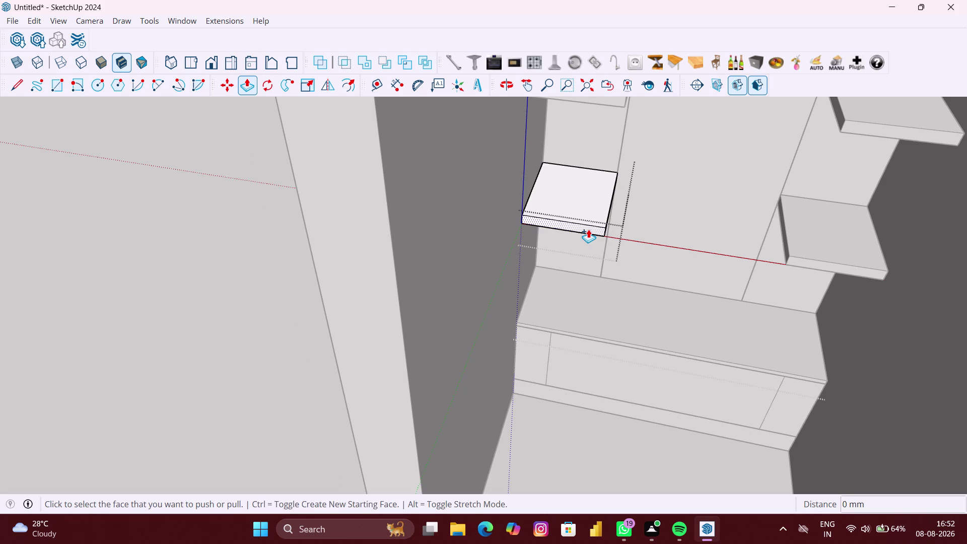
key(space)
scroll(down, 3)
scroll(down, 3)
middle_drag(584, 239, 577, 239)
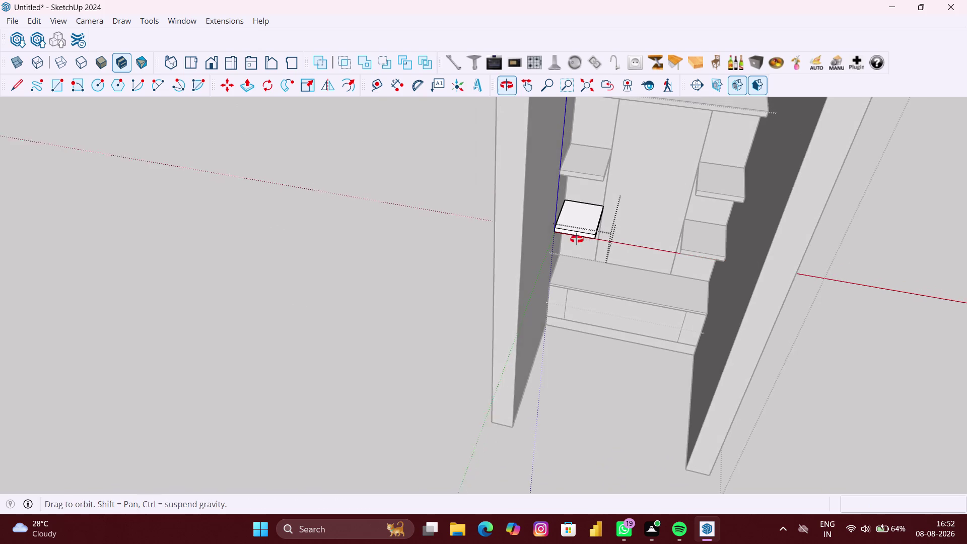
middle_drag(577, 239, 567, 239)
scroll(up, 3)
middle_drag(614, 233, 606, 229)
scroll(up, 3)
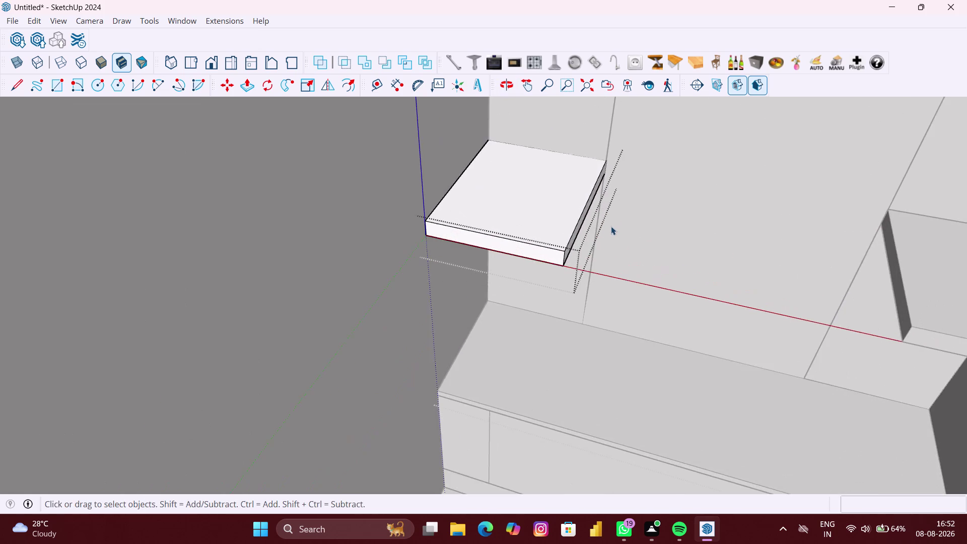
middle_drag(611, 226, 582, 193)
scroll(up, 3)
scroll(down, 3)
click(371, 300)
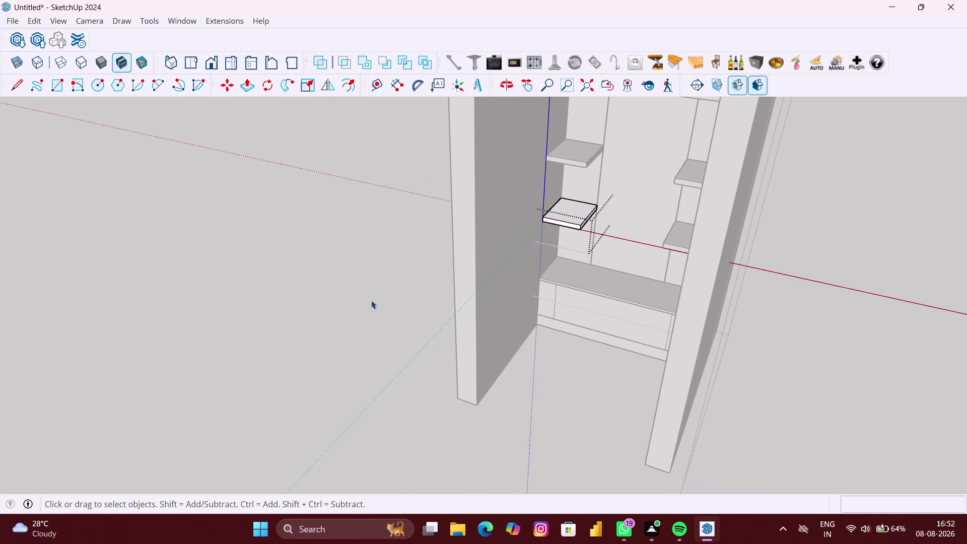
middle_drag(576, 274, 621, 262)
scroll(down, 3)
click(628, 229)
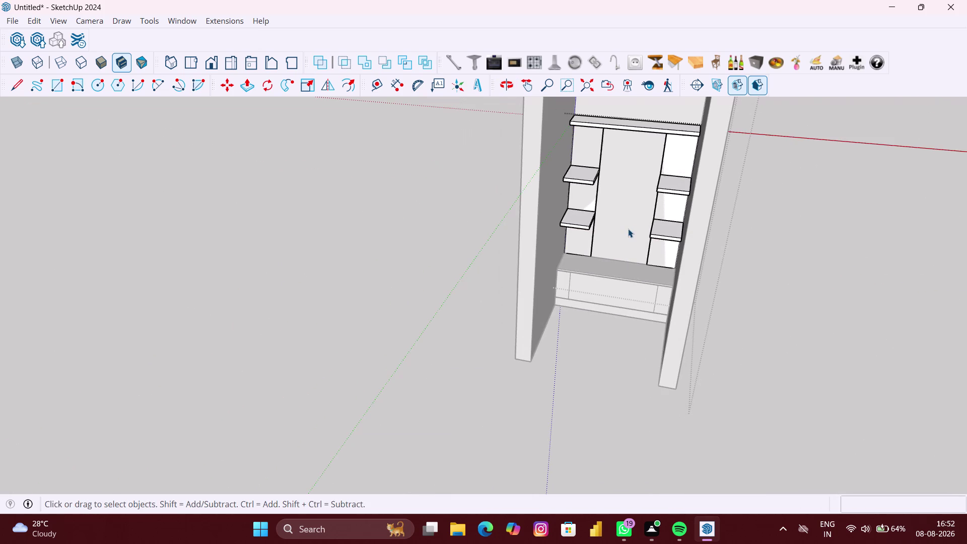
click(679, 165)
scroll(up, 3)
middle_drag(679, 166, 706, 161)
scroll(up, 3)
click(790, 179)
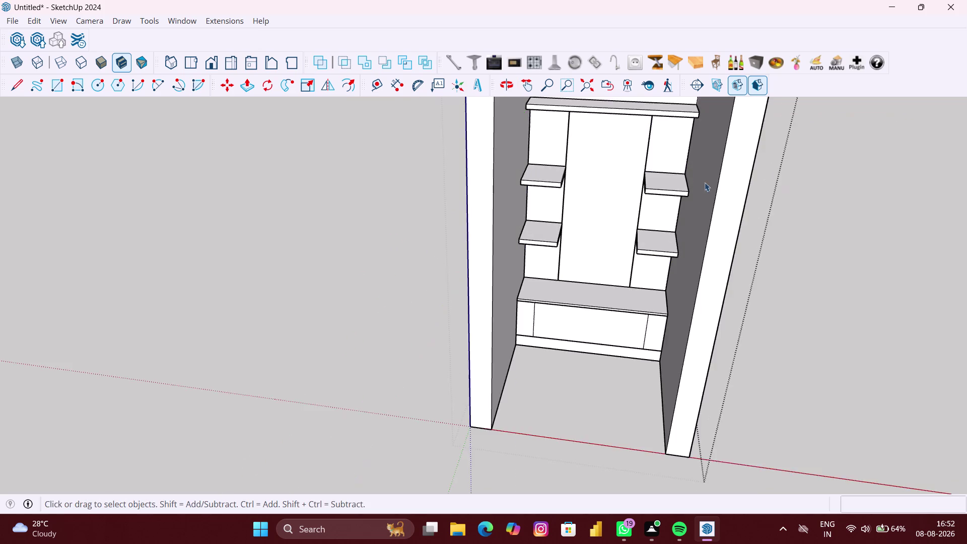
scroll(up, 3)
scroll(up, 3)
middle_drag(670, 160, 680, 110)
scroll(down, 3)
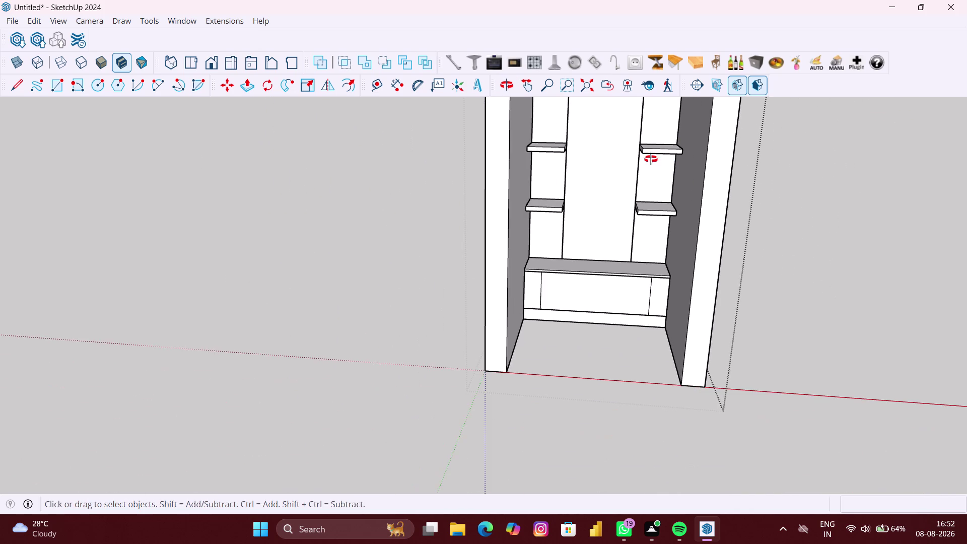
middle_drag(652, 159, 640, 154)
double_click(392, 177)
scroll(up, 3)
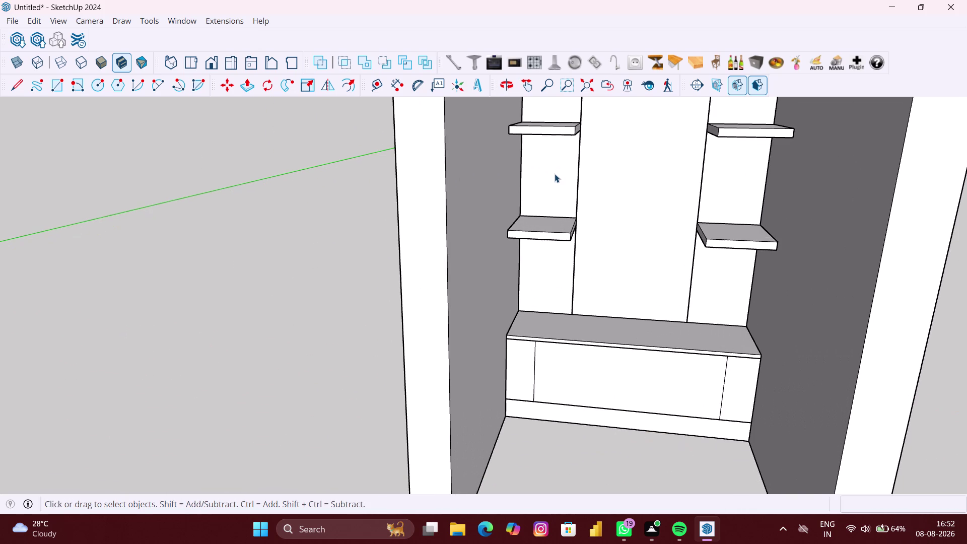
click(555, 174)
double_click(556, 174)
scroll(up, 3)
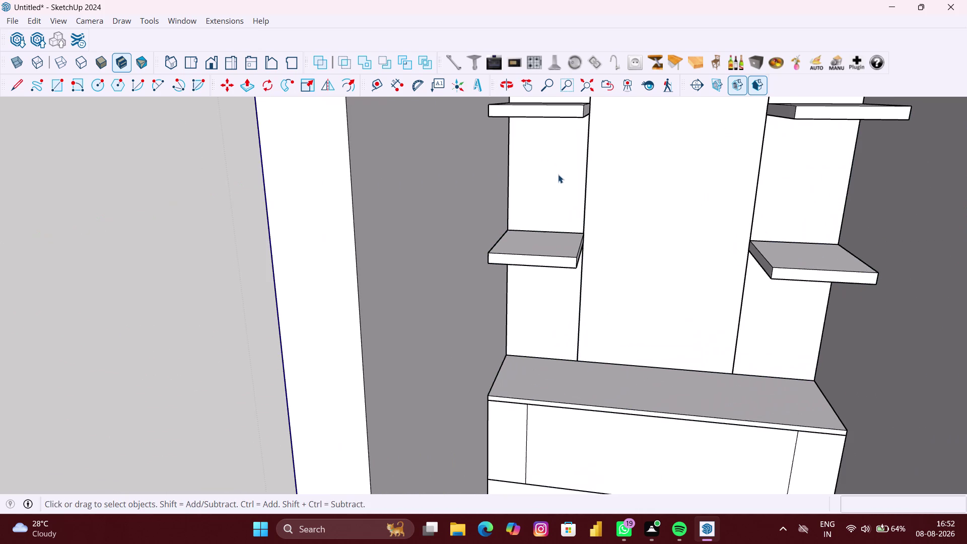
scroll(down, 3)
double_click(565, 178)
scroll(up, 3)
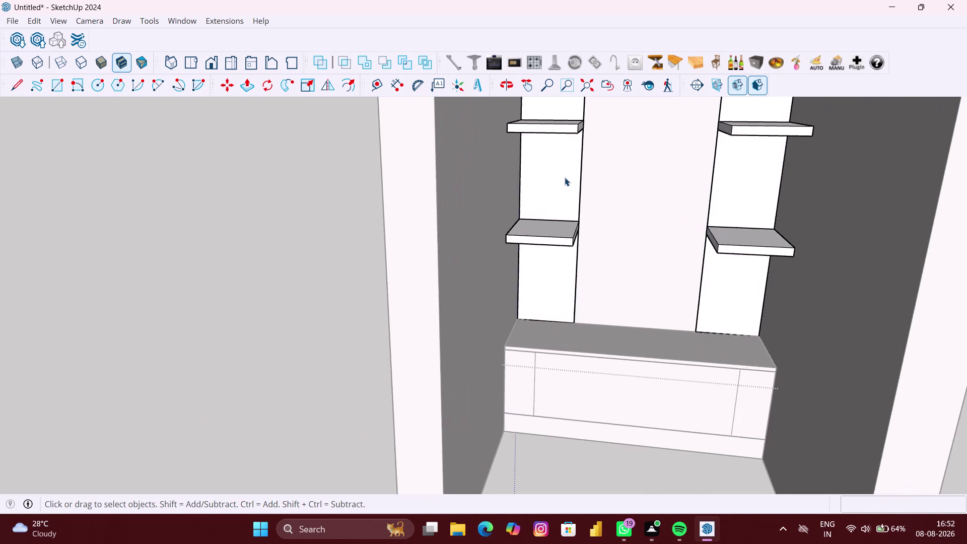
scroll(down, 3)
click(375, 214)
scroll(down, 3)
middle_drag(577, 203, 577, 207)
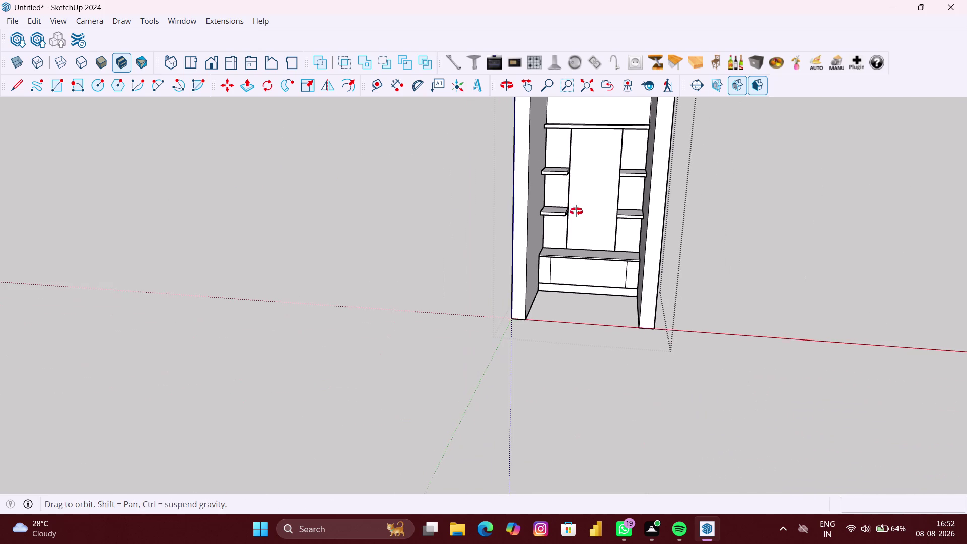
middle_drag(577, 208, 576, 218)
scroll(up, 3)
middle_drag(593, 235, 593, 267)
scroll(up, 3)
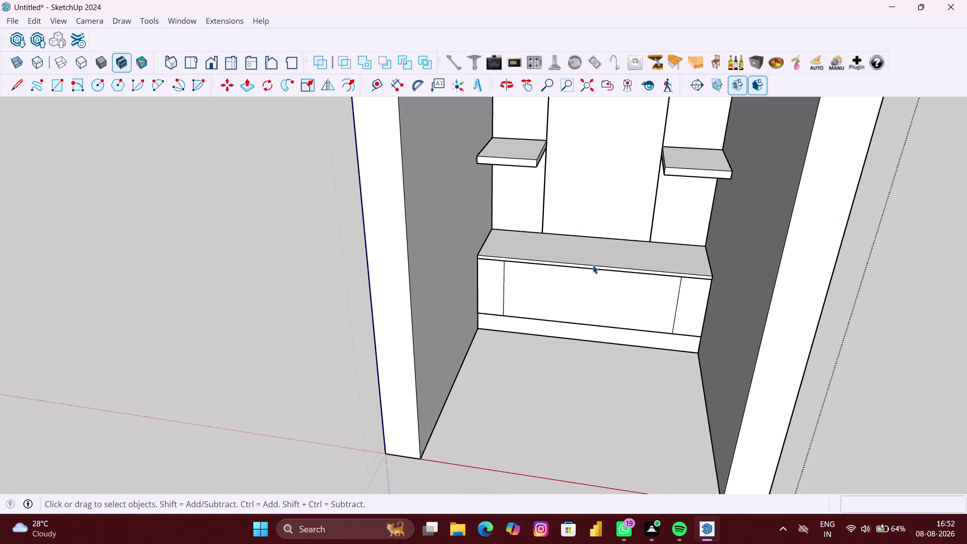
scroll(up, 3)
scroll(up, 3)
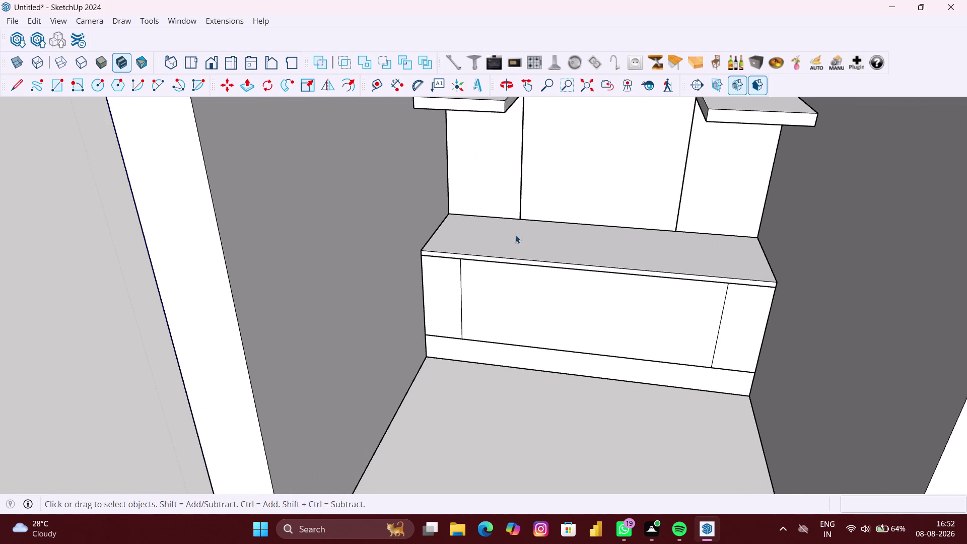
click(386, 86)
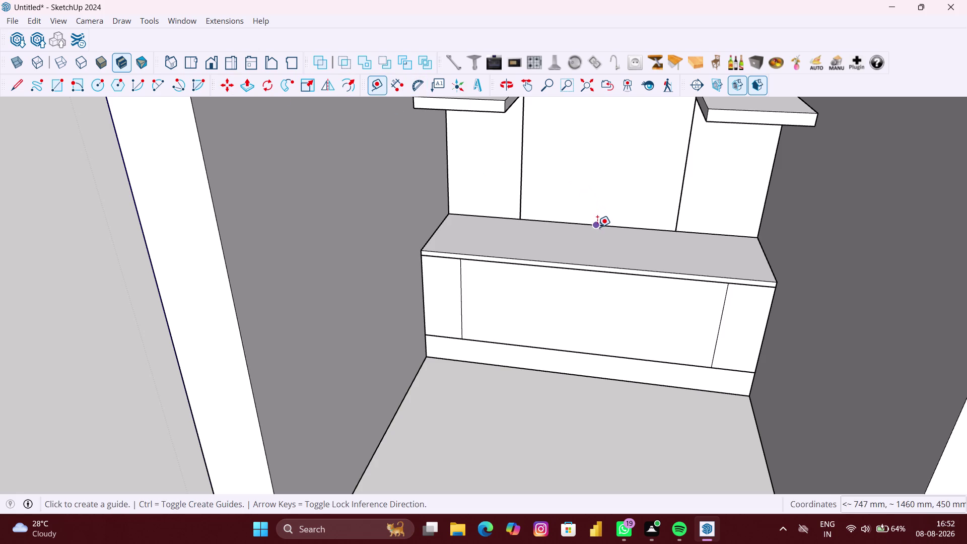
Offset a Tape Measure guide 75 mm from the drawer top's back edge.
scroll(up, 3)
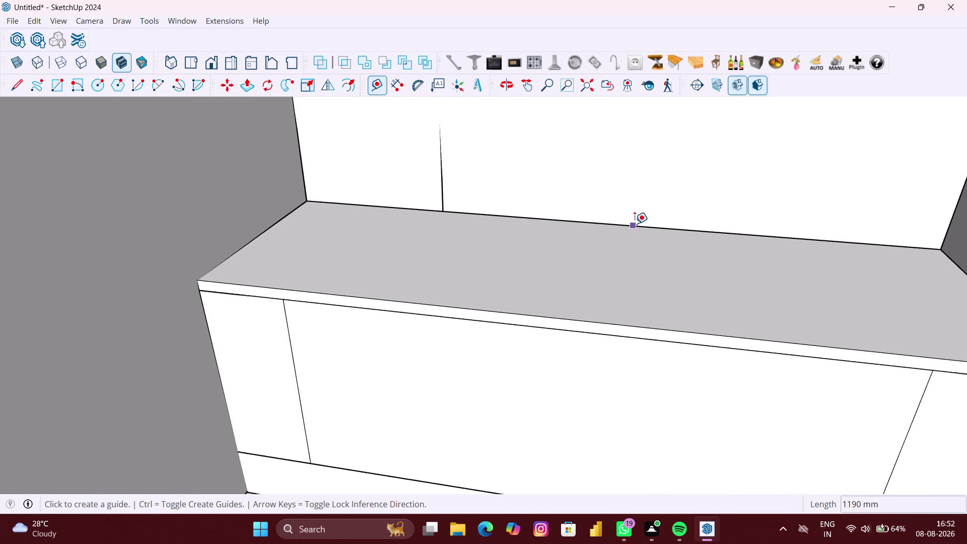
click(635, 224)
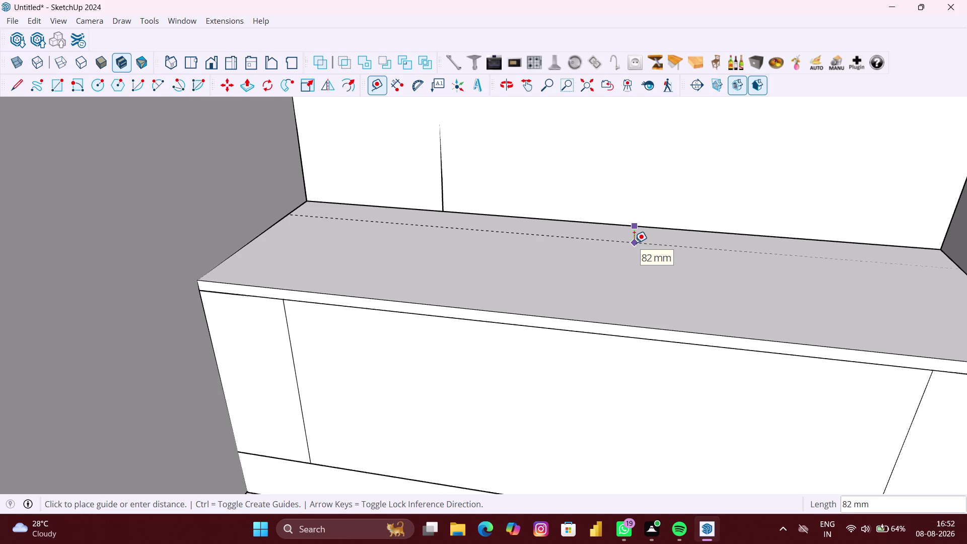
text(7)
text(5)
text(MM)
key(Return)
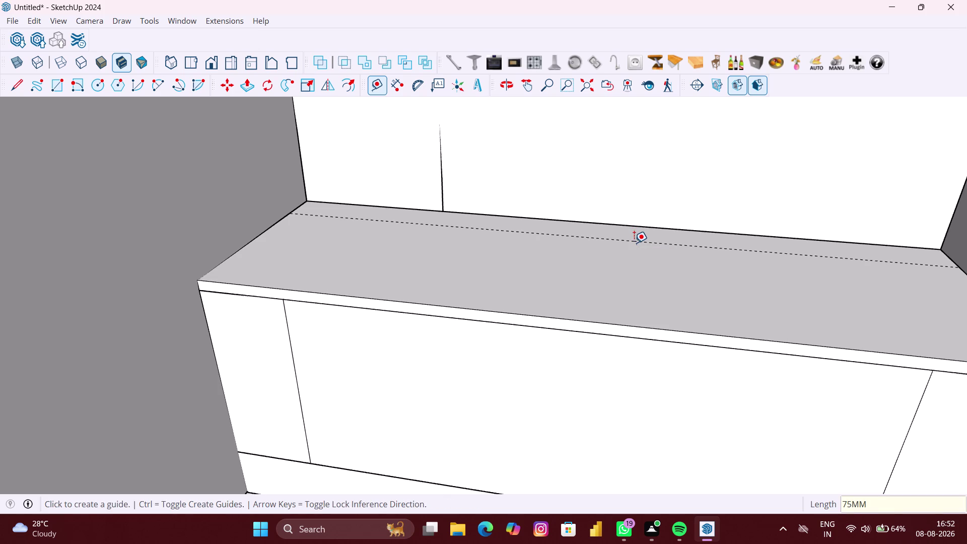
Zoom and orbit to check the new 75 mm guide, then return to Select.
scroll(down, 3)
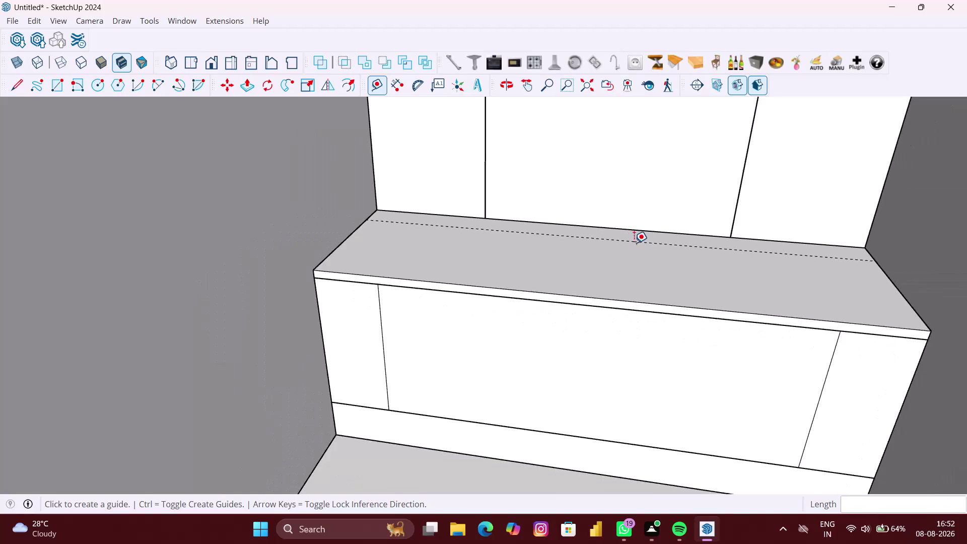
scroll(down, 3)
scroll(down, 3)
scroll(down, 3)
middle_drag(635, 246, 632, 250)
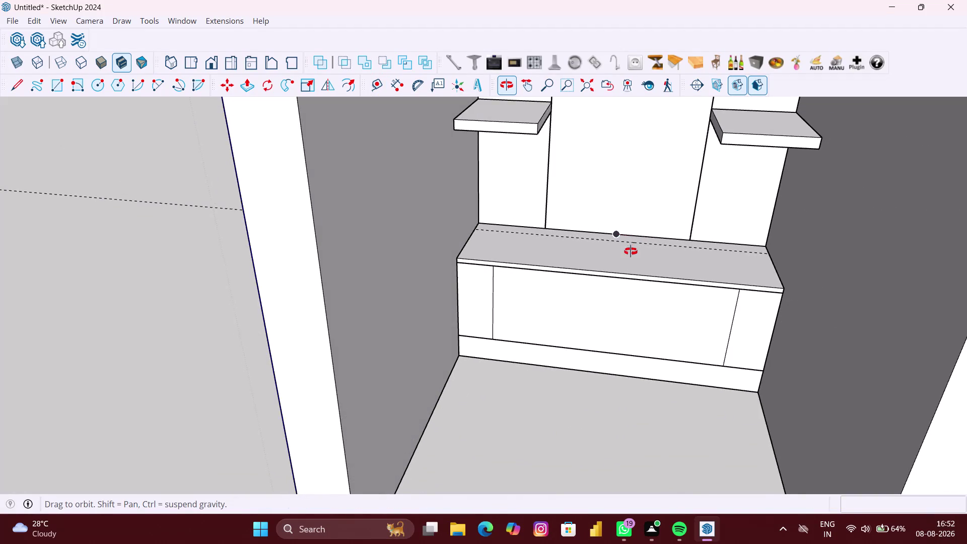
middle_drag(632, 250, 629, 265)
scroll(up, 3)
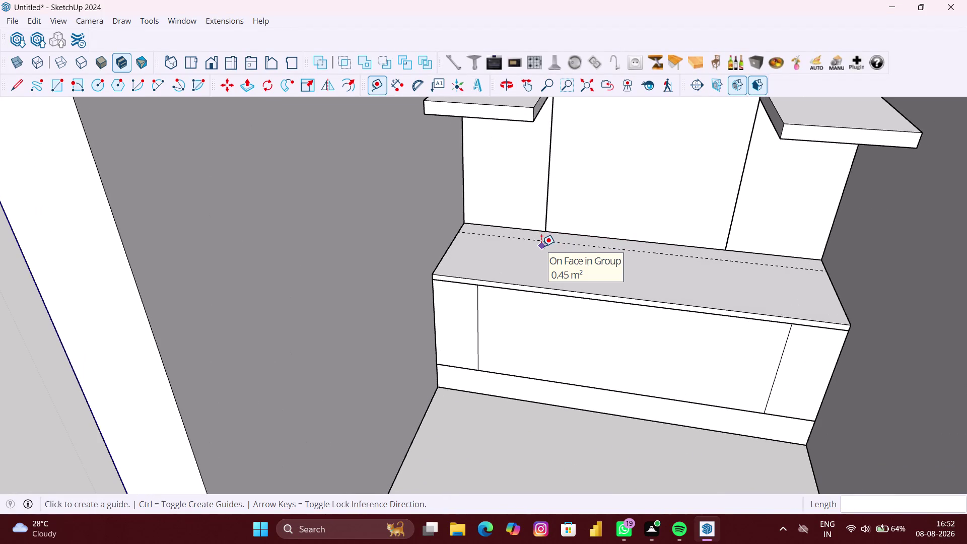
scroll(down, 3)
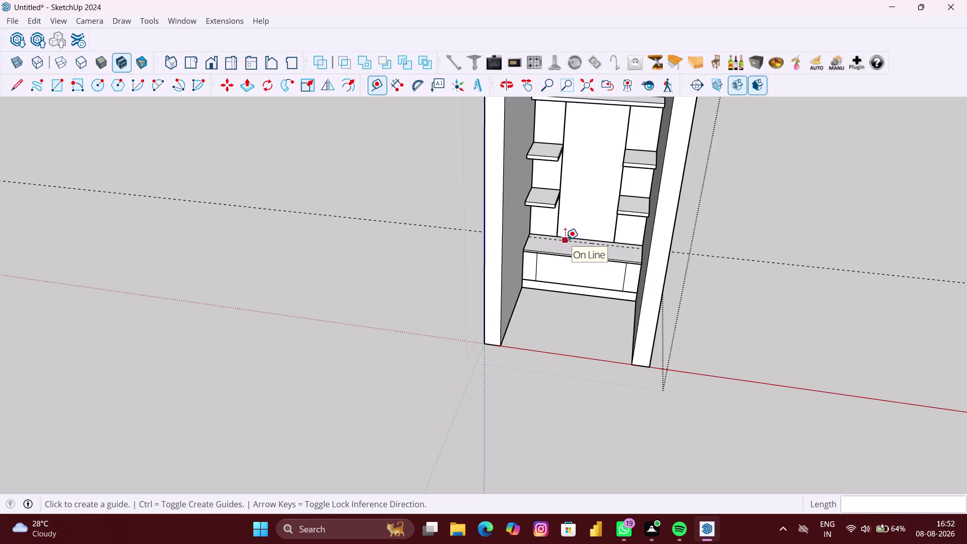
key(space)
scroll(down, 3)
middle_drag(557, 217, 560, 204)
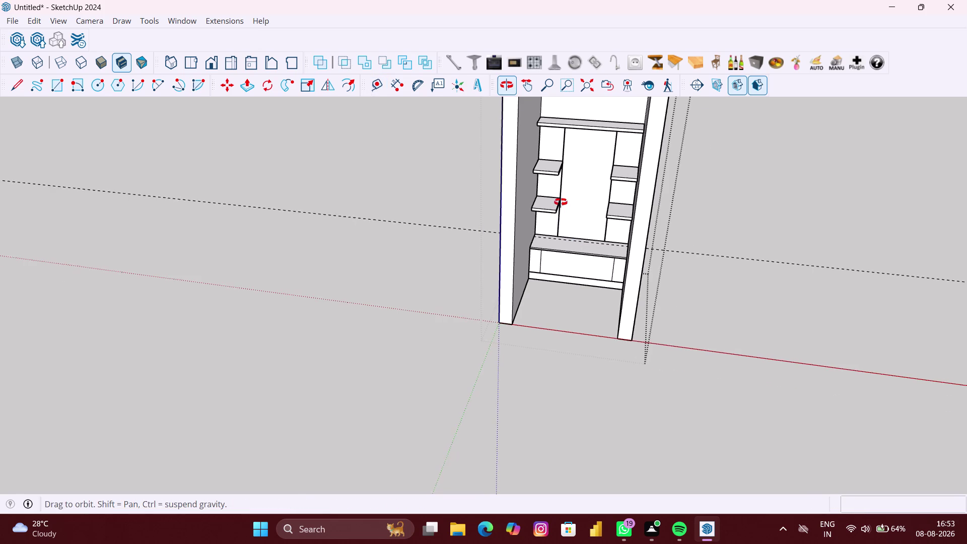
middle_drag(560, 204, 563, 181)
scroll(up, 3)
Select all four short side shelves and delete them.
click(549, 204)
double_click(549, 206)
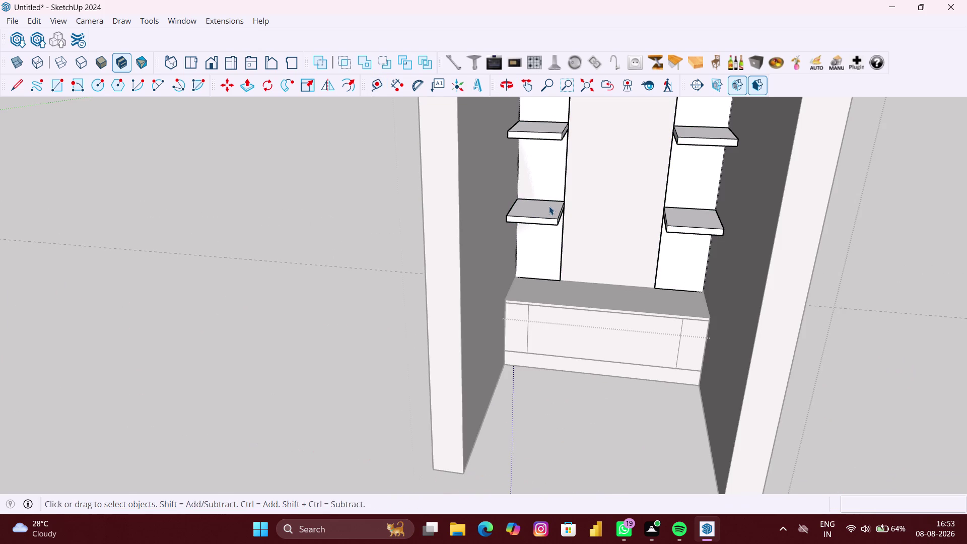
click(549, 210)
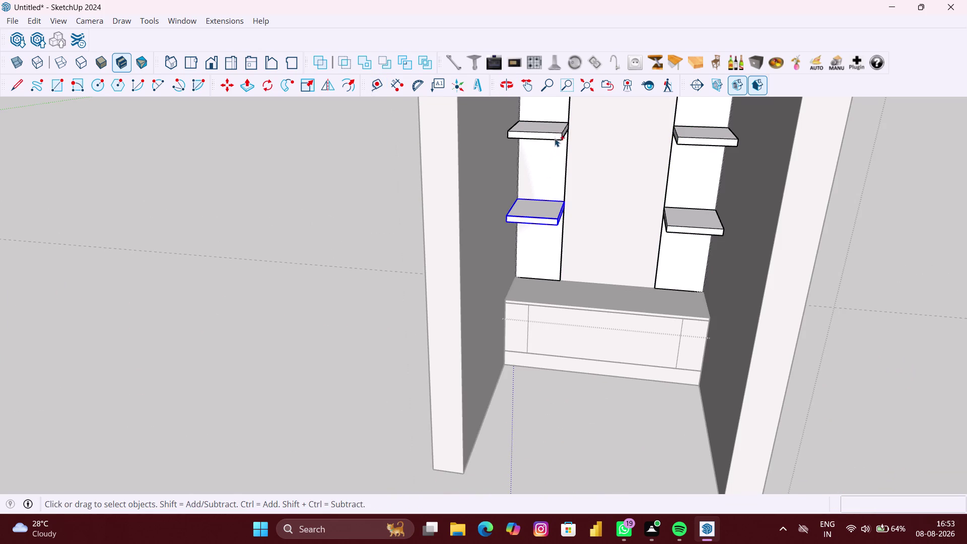
click(553, 132)
click(719, 141)
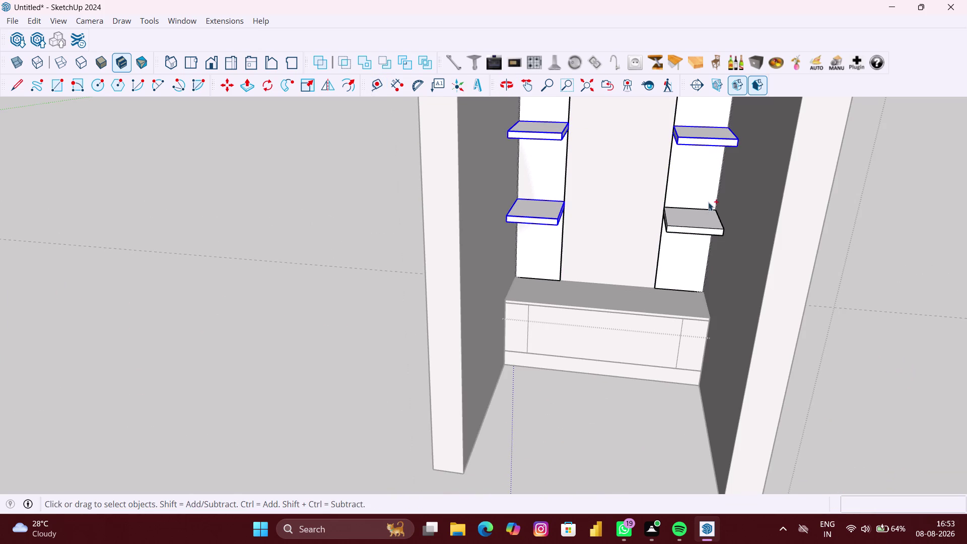
click(704, 217)
right_click(685, 228)
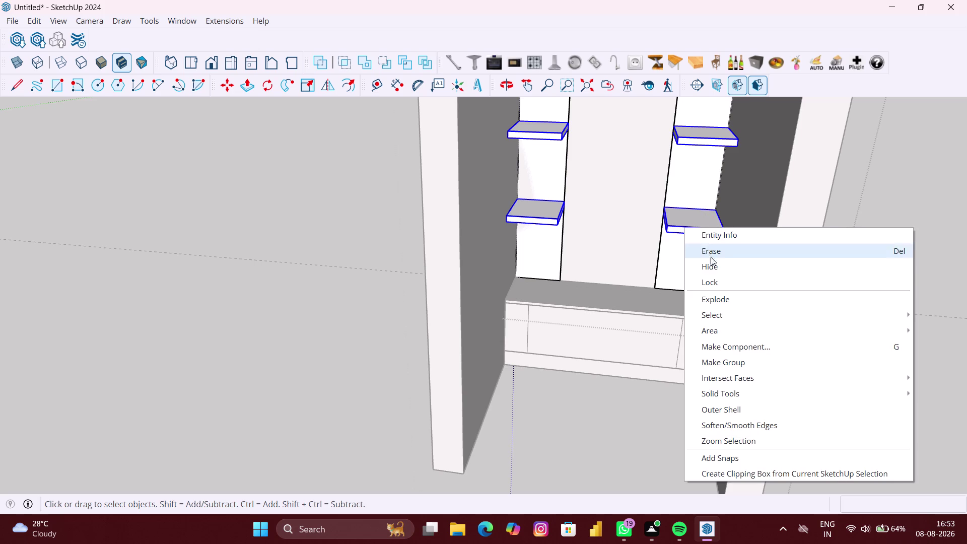
click(711, 267)
Run a context-menu command near the former left shelf, then undo it.
scroll(down, 3)
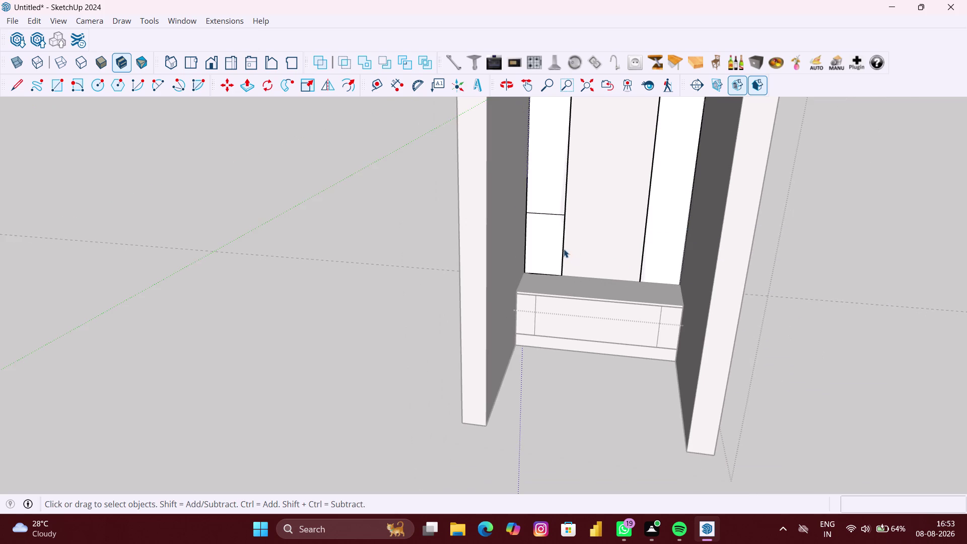
scroll(up, 3)
scroll(up, 3)
click(557, 200)
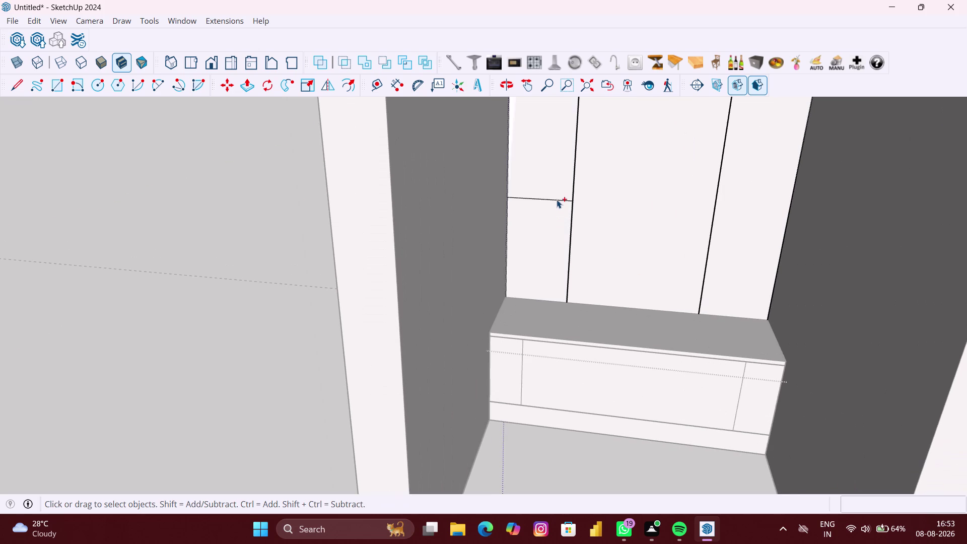
right_click(558, 201)
click(600, 242)
key(ctrl+z)
scroll(down, 3)
Orbit in on the drawer unit and the vertical panels above it.
middle_drag(573, 243, 562, 248)
scroll(up, 3)
middle_drag(559, 277, 606, 246)
scroll(down, 3)
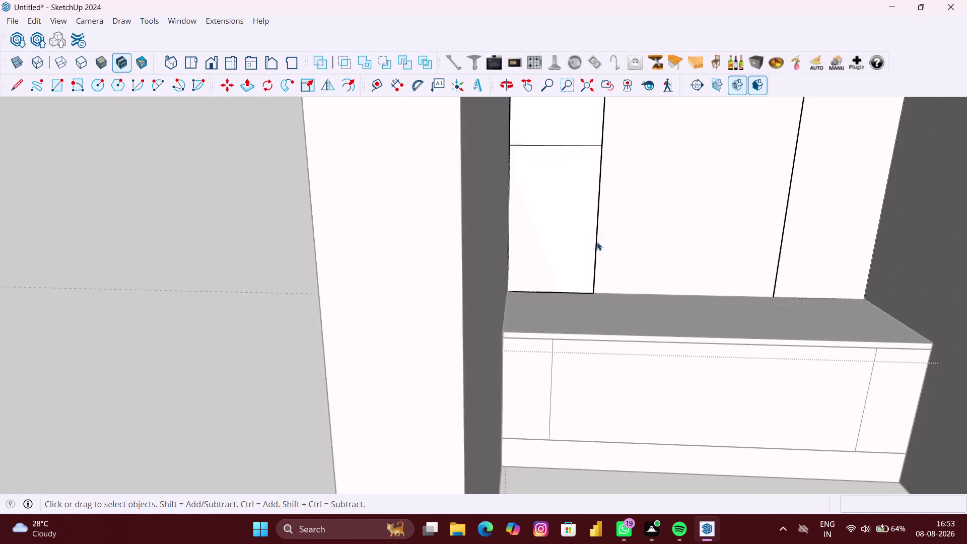
scroll(down, 3)
middle_drag(589, 243, 580, 244)
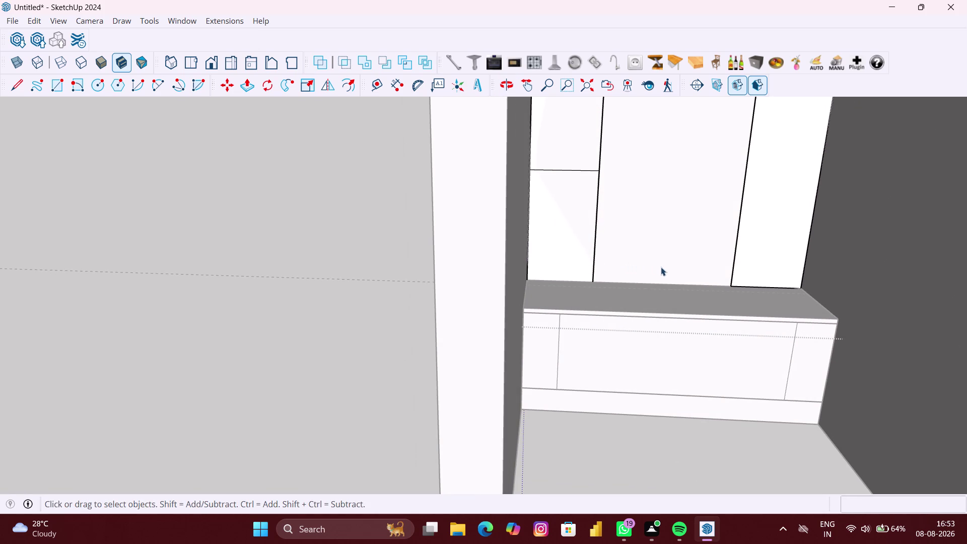
scroll(up, 3)
middle_drag(659, 280, 651, 293)
Click on the drawer unit, then activate the Rectangle tool.
key(space)
click(631, 303)
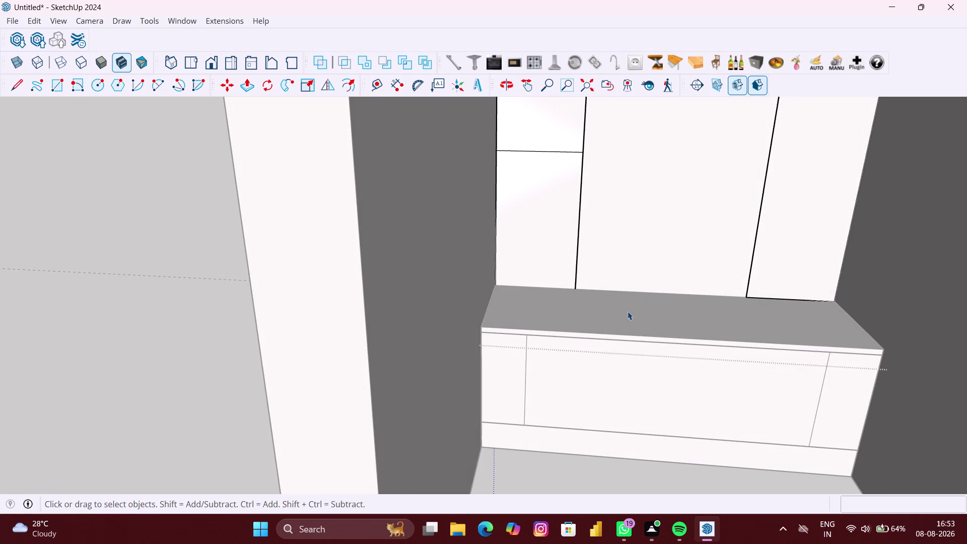
click(142, 350)
middle_click(532, 314)
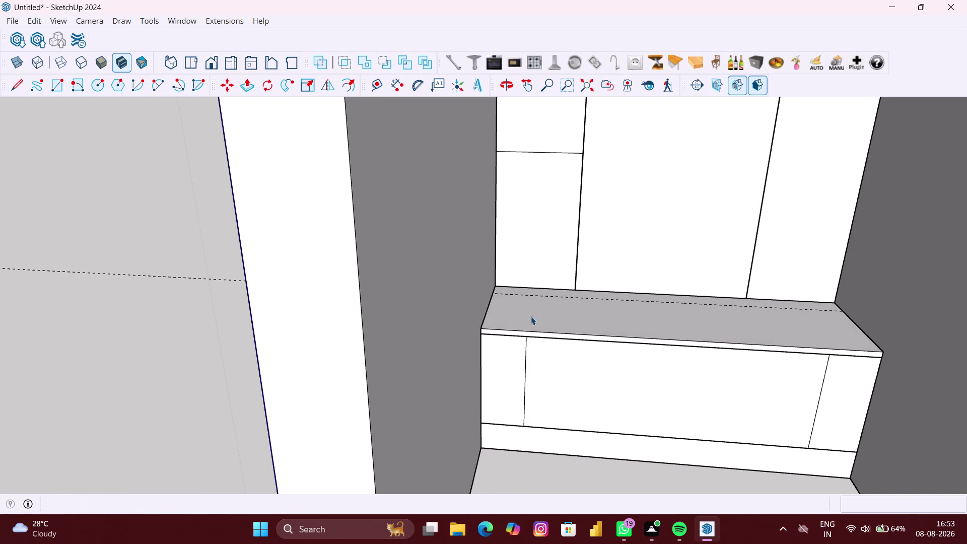
key(r)
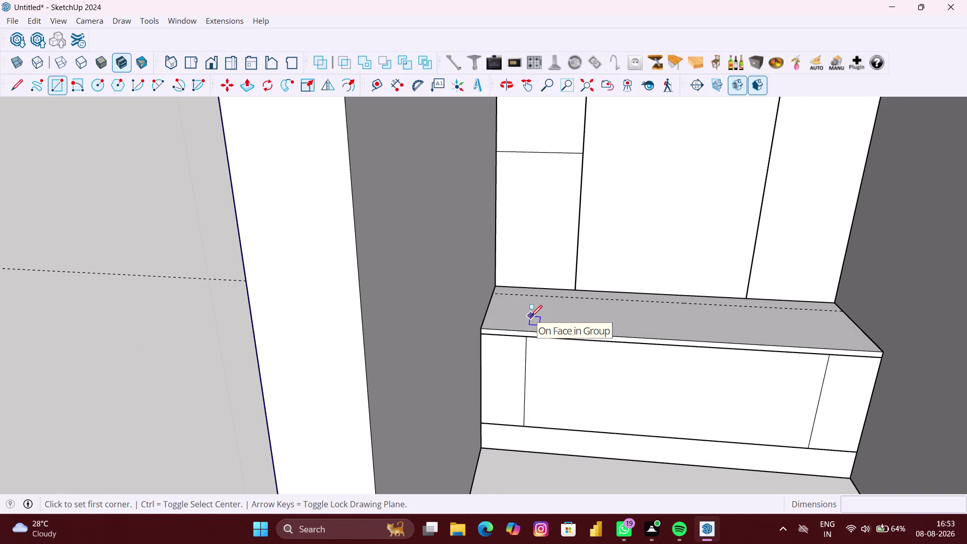
Start a rectangle at the drawer top's back-left corner, cancel it, and pick a right-click menu option.
click(496, 288)
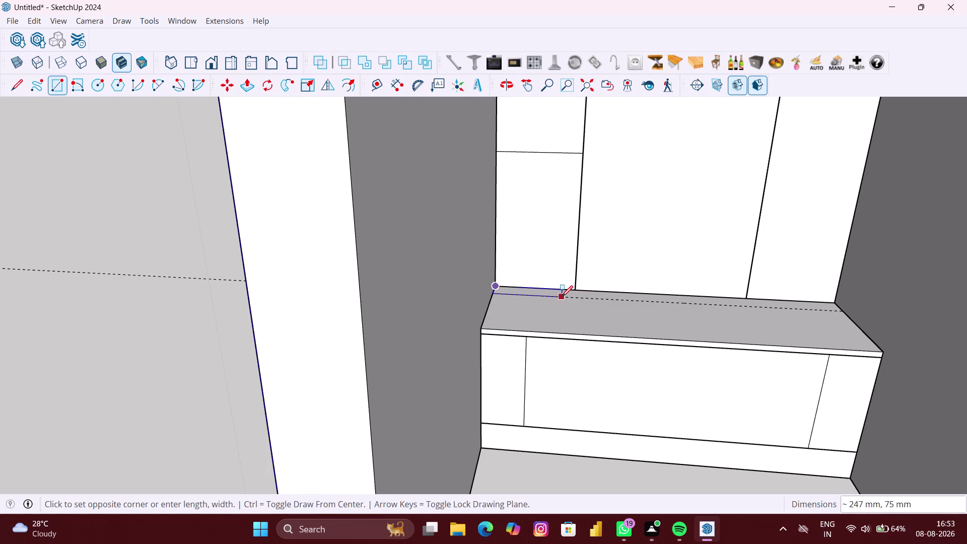
scroll(up, 3)
scroll(down, 3)
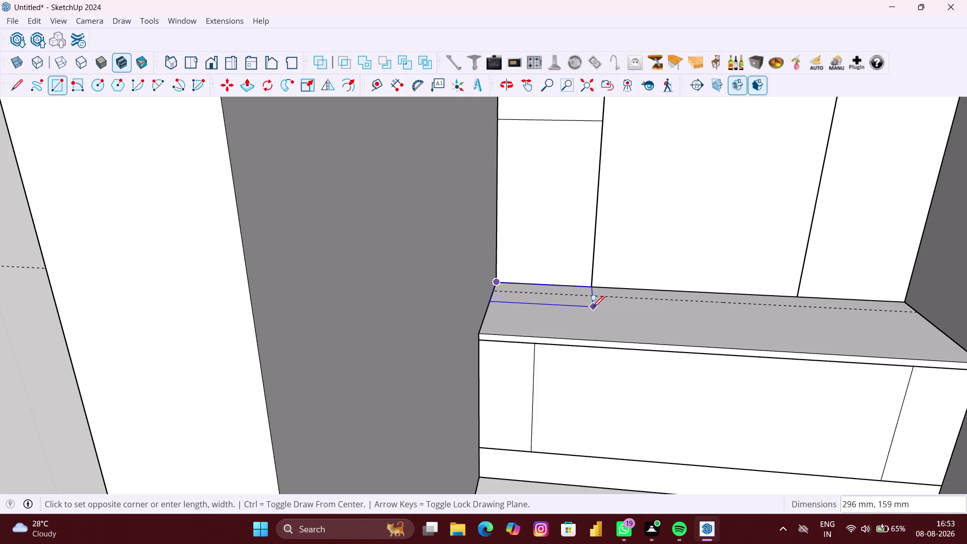
key(Escape)
scroll(down, 3)
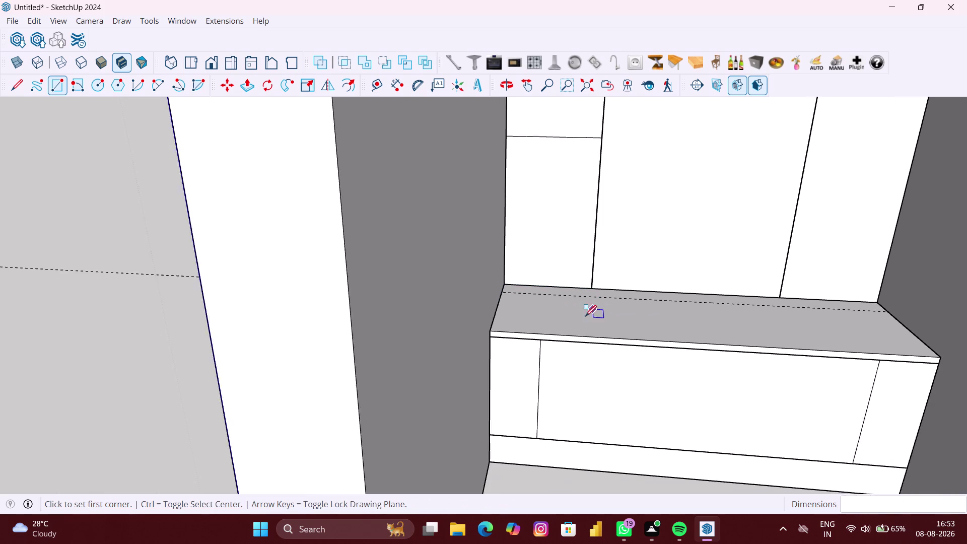
right_click(346, 317)
click(370, 359)
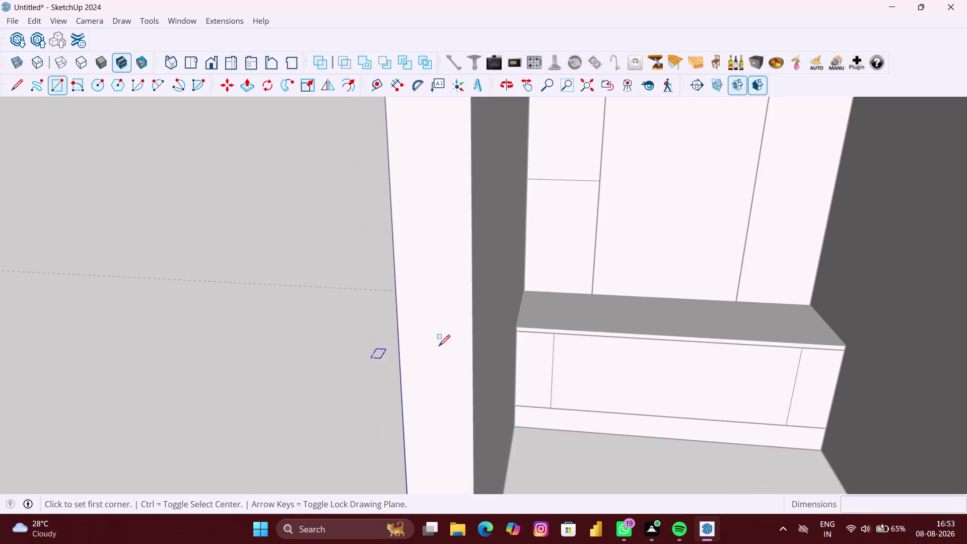
scroll(up, 3)
scroll(up, 3)
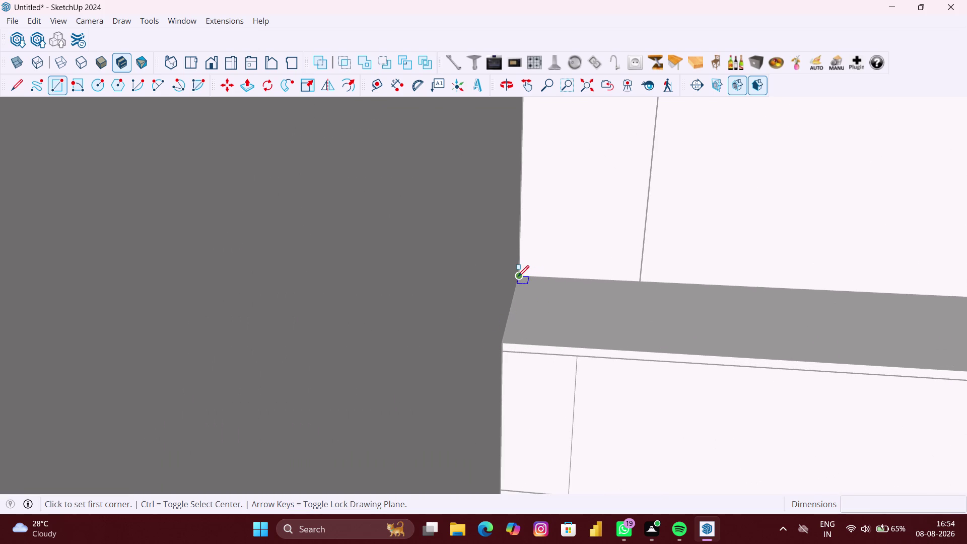
Draw a 295 mm by 18 mm rectangle from the drawer top's back-left corner.
click(518, 277)
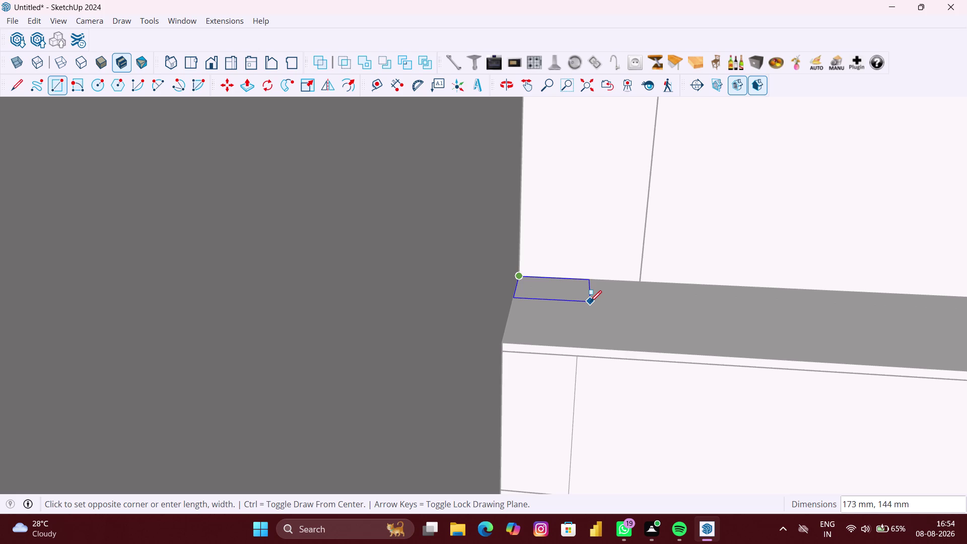
text(295)
text(MM)
key(comma)
text(1)
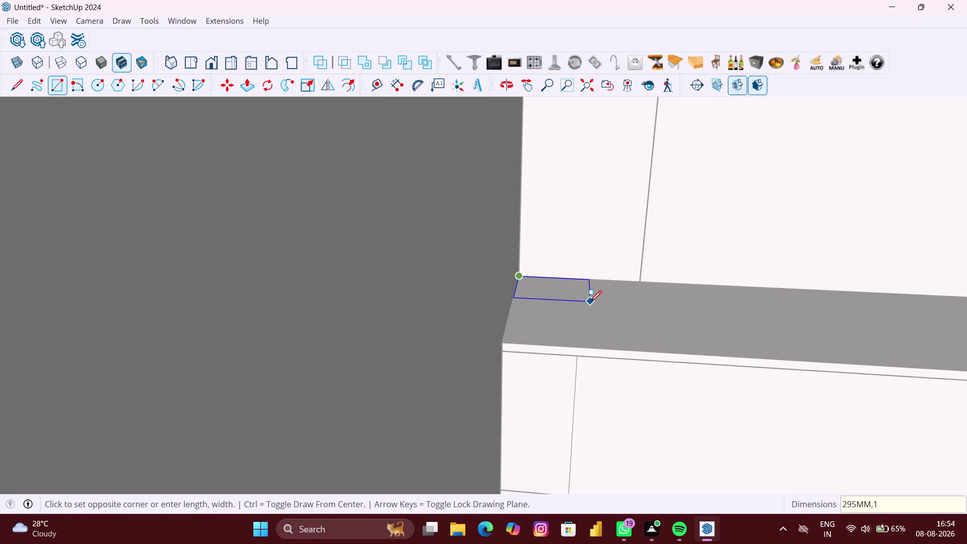
text(8)
text(MM)
key(Return)
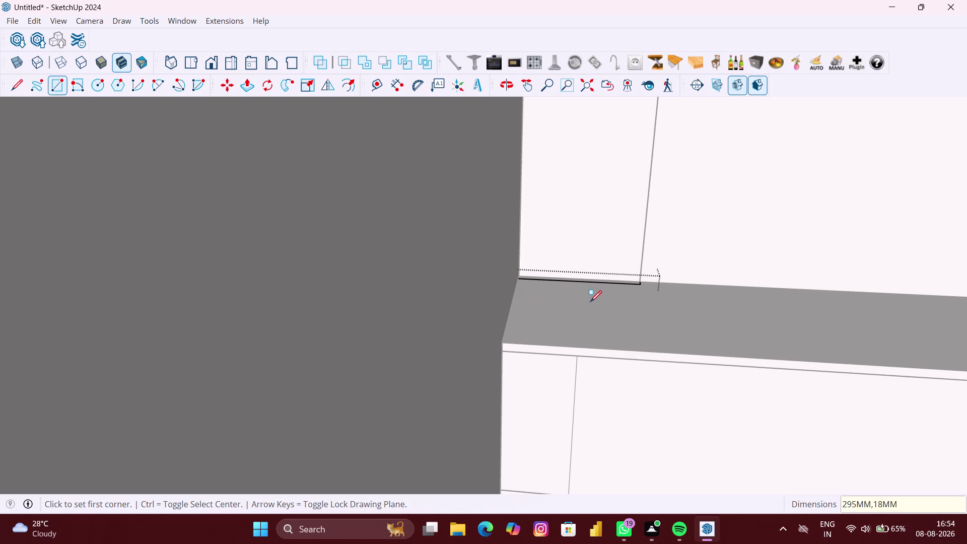
Orbit in to inspect the thin rectangle, then select it with its edges.
middle_drag(612, 304, 610, 312)
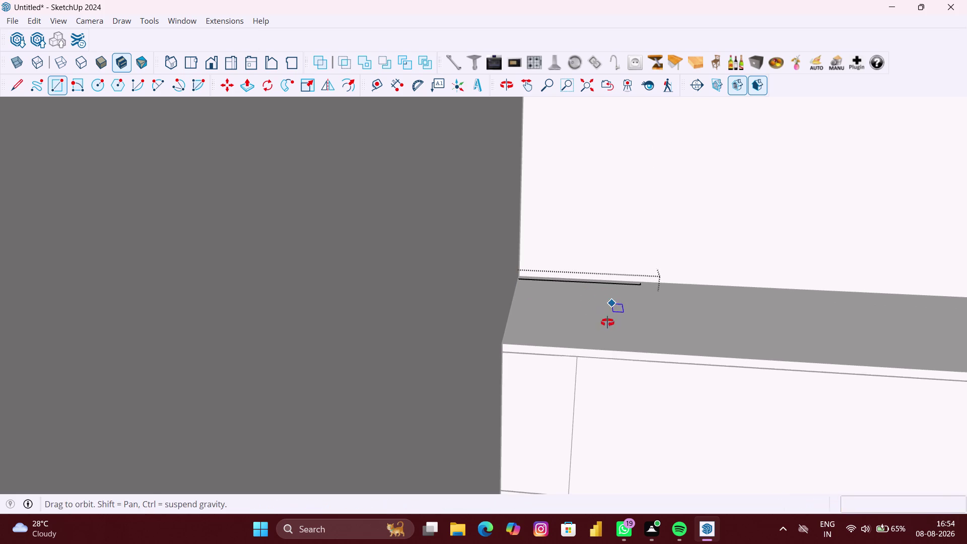
middle_drag(611, 313, 604, 343)
key(space)
scroll(up, 3)
scroll(up, 3)
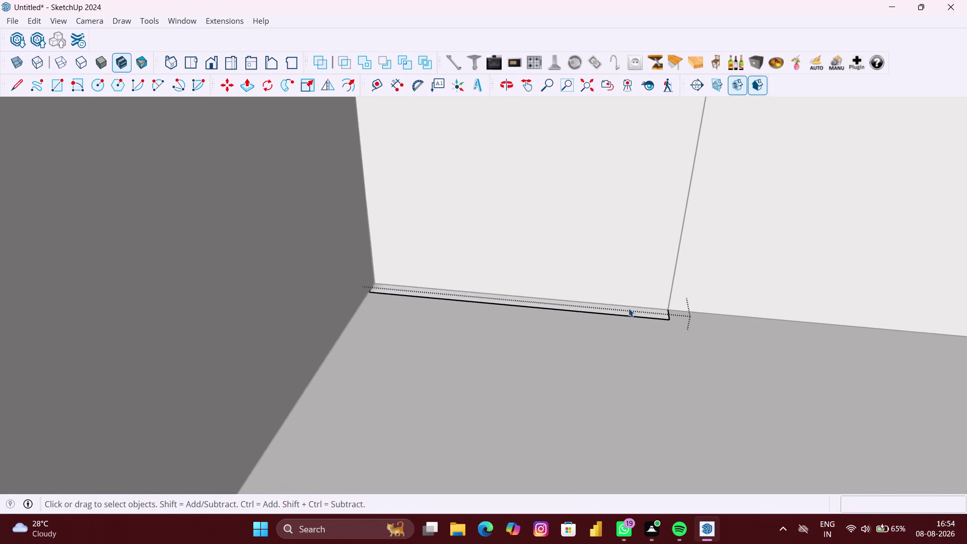
middle_drag(640, 308, 640, 324)
scroll(down, 3)
middle_drag(638, 331, 632, 334)
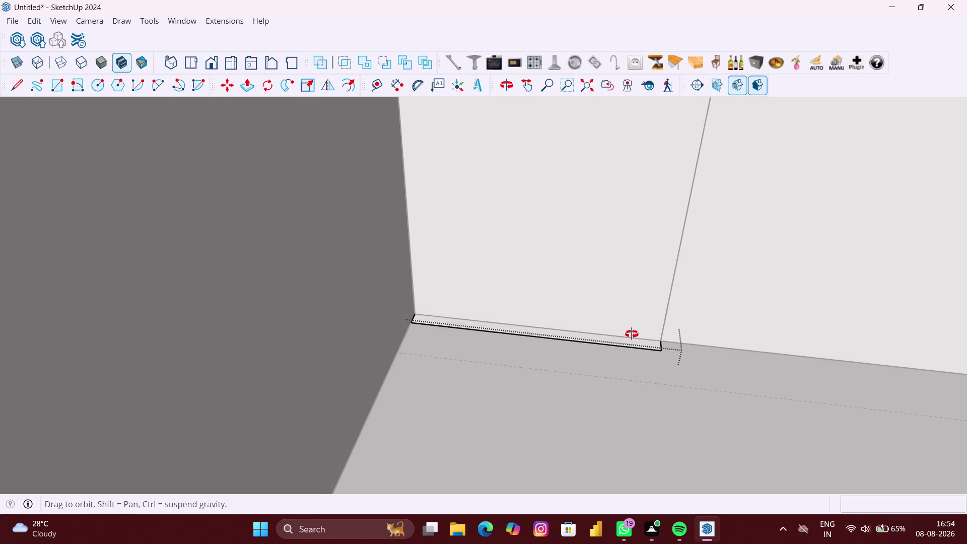
middle_drag(632, 334, 629, 336)
scroll(up, 3)
click(636, 352)
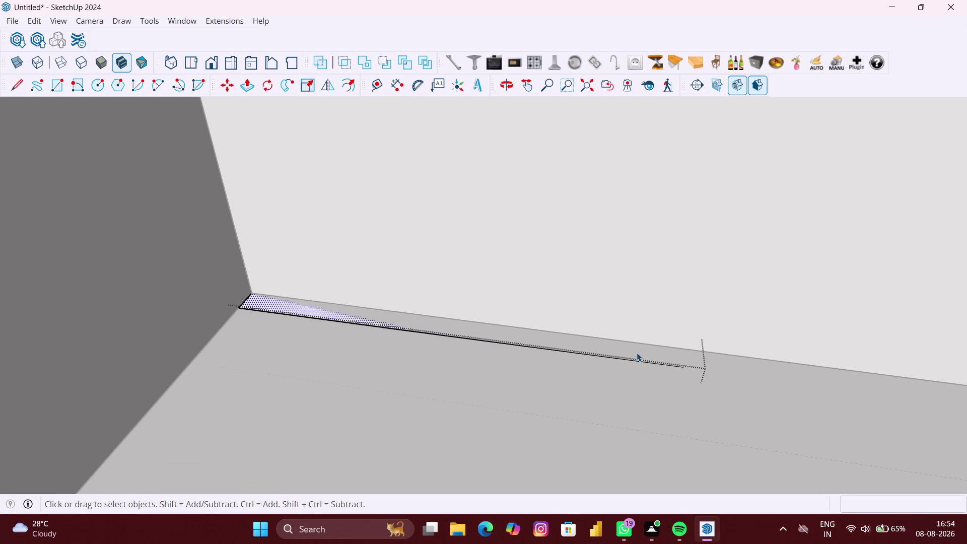
scroll(up, 3)
double_click(314, 313)
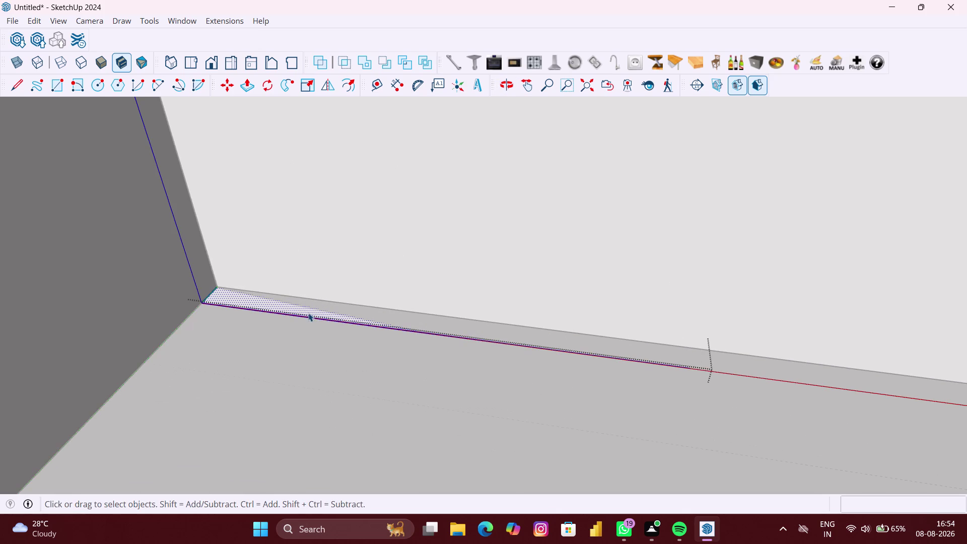
Orbit and zoom back out to view the whole drawer unit from the front.
scroll(down, 3)
middle_drag(367, 326, 367, 326)
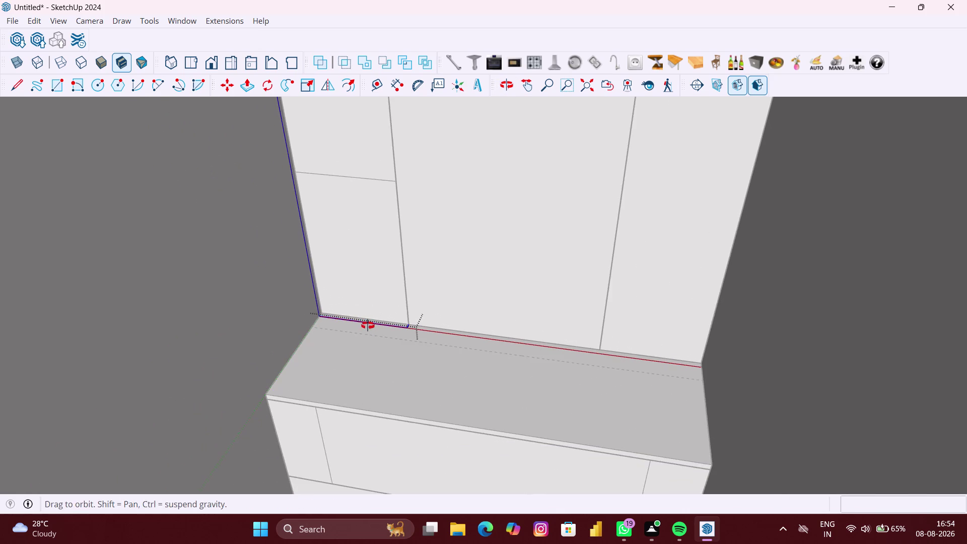
middle_drag(368, 326, 417, 303)
scroll(down, 3)
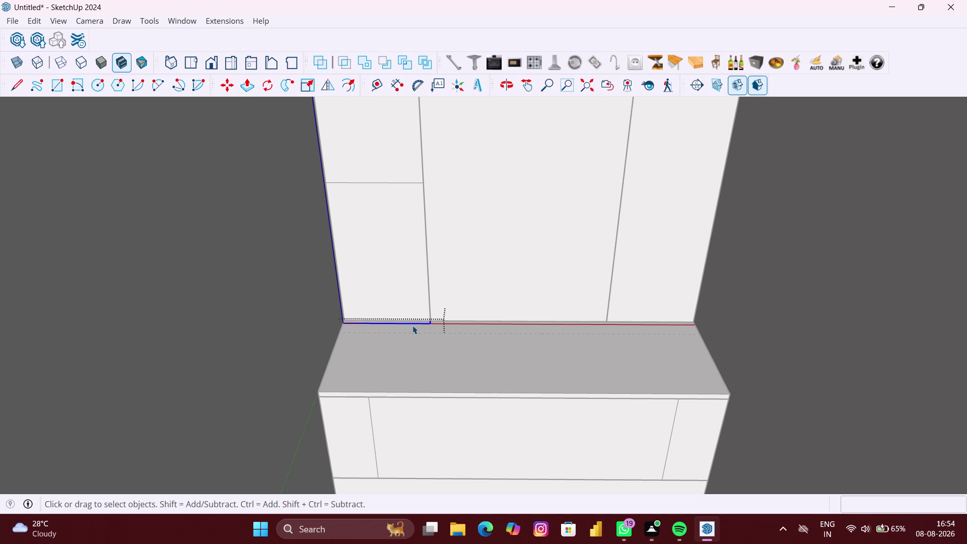
scroll(down, 3)
scroll(down, 3)
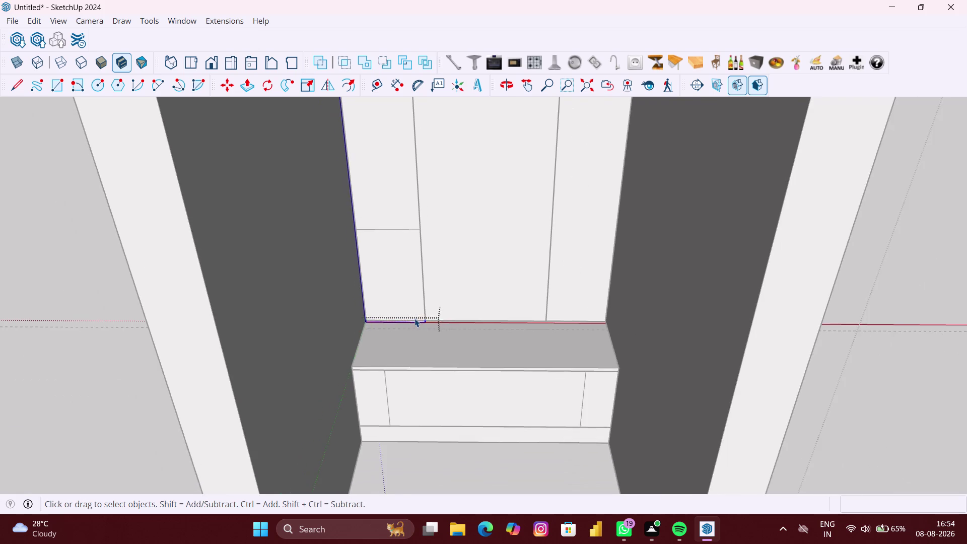
scroll(down, 3)
scroll(up, 3)
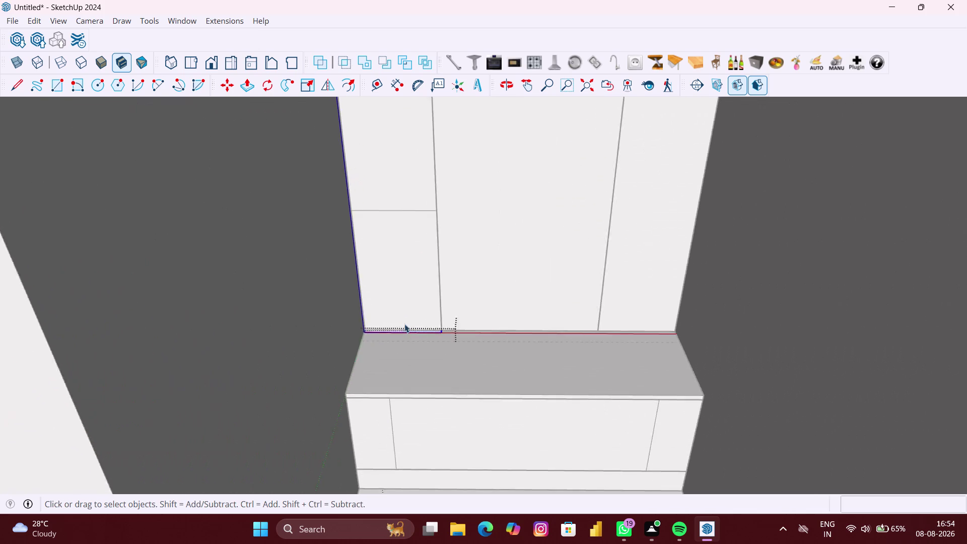
scroll(up, 3)
Begin pulling the thin 295 by 18 mm rectangle upward with Push/Pull.
key(p)
scroll(up, 3)
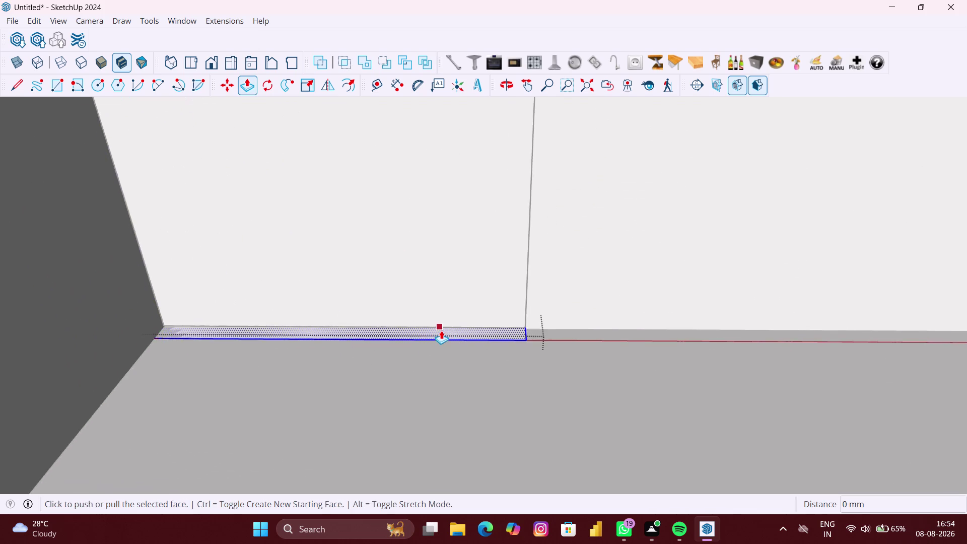
scroll(up, 3)
scroll(up, 3)
scroll(up, 3)
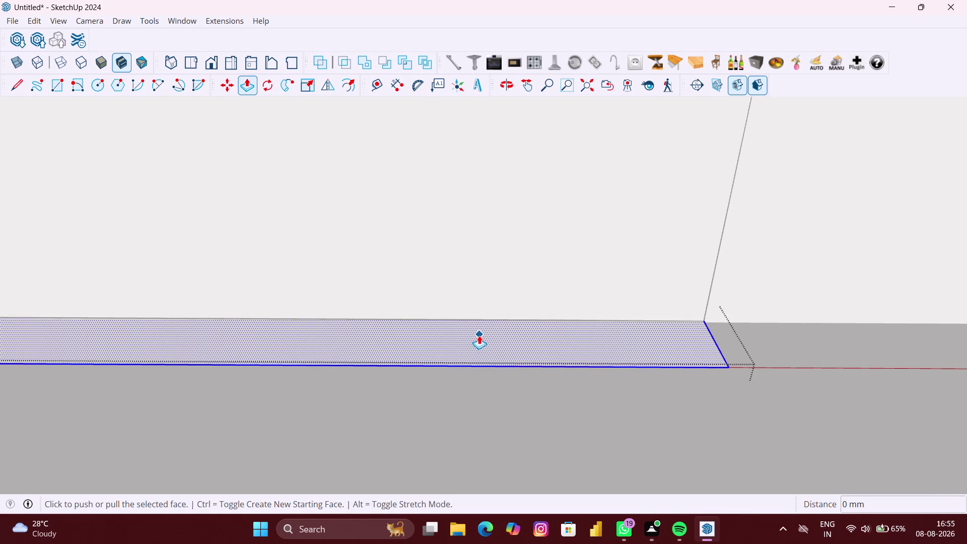
click(479, 336)
scroll(down, 3)
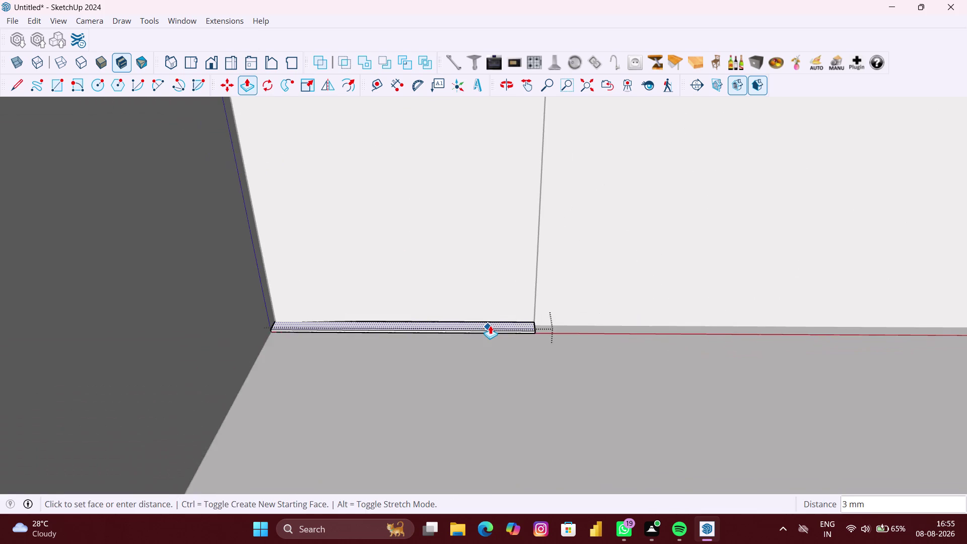
scroll(down, 3)
scroll(down, 3)
scroll(down, 3)
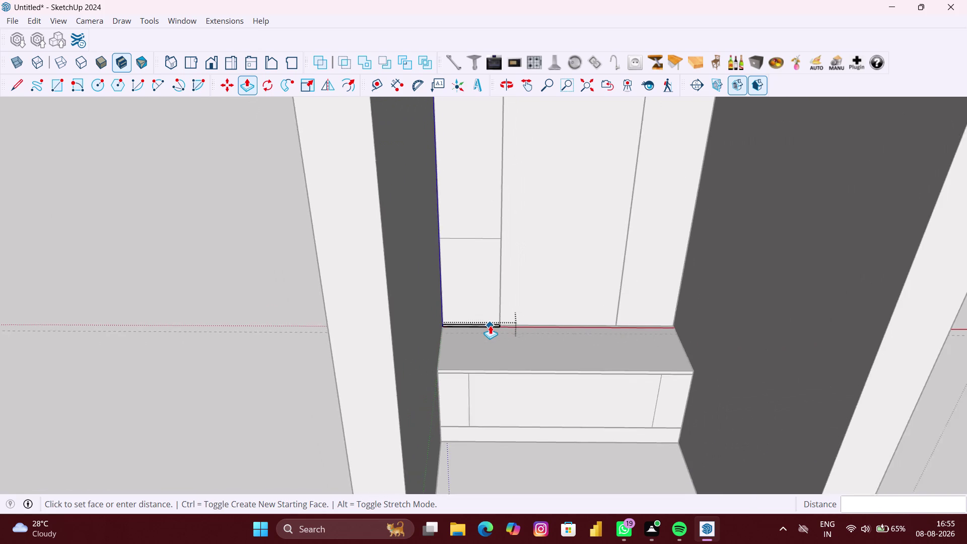
scroll(down, 3)
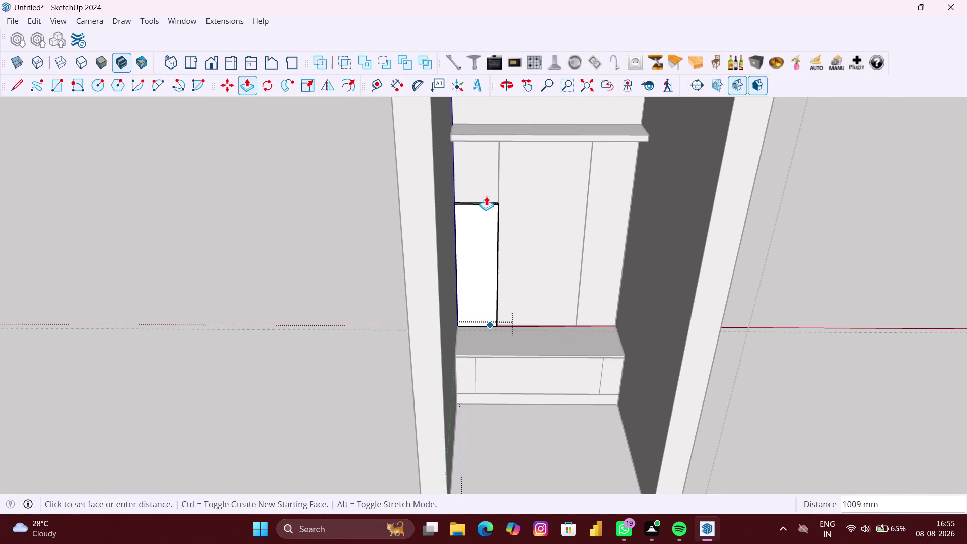
scroll(up, 3)
scroll(up, 3)
End the panel at the shelf's underside and check it from the front.
middle_drag(490, 190, 487, 246)
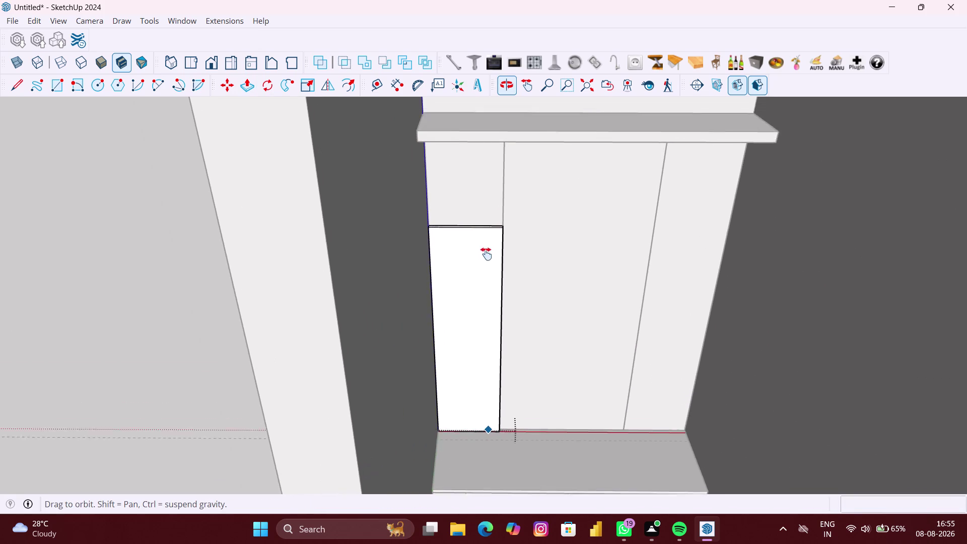
middle_drag(486, 246, 475, 345)
middle_drag(475, 289, 489, 208)
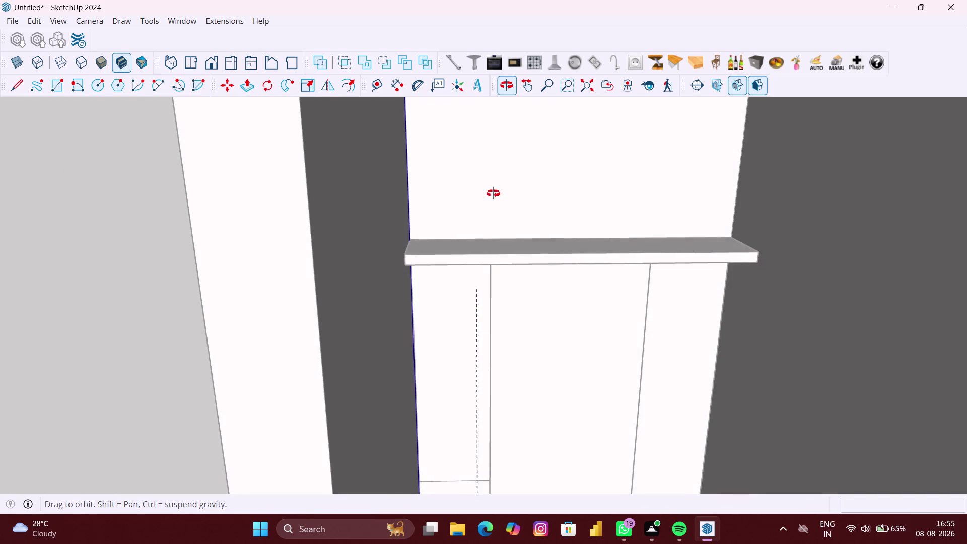
middle_drag(489, 208, 494, 192)
scroll(up, 3)
middle_drag(479, 257, 485, 240)
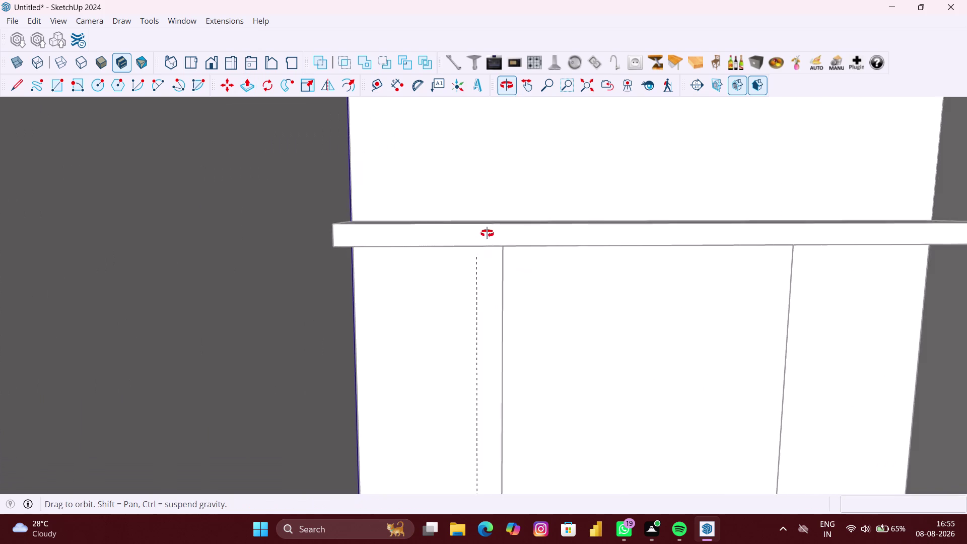
middle_drag(485, 240, 490, 227)
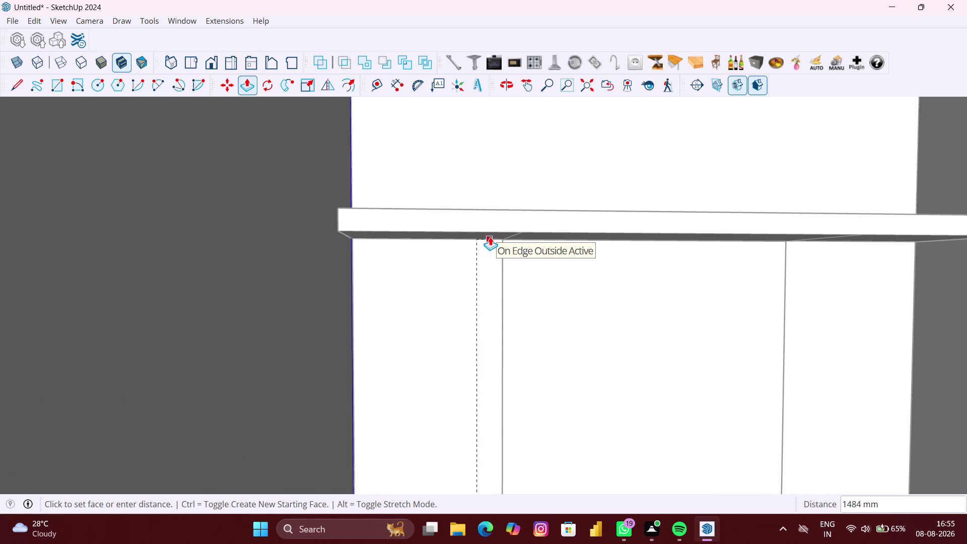
click(491, 237)
scroll(down, 3)
middle_drag(484, 265, 438, 275)
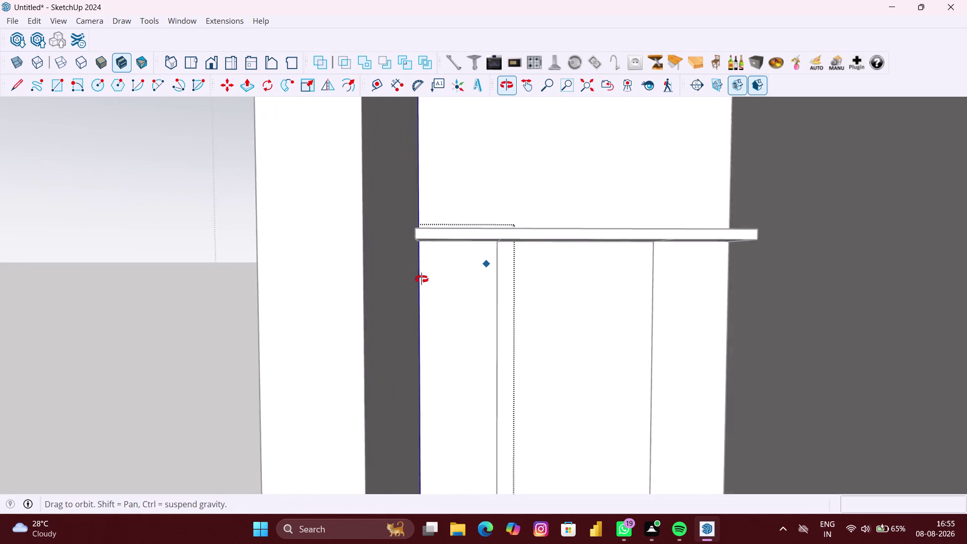
middle_drag(438, 274, 413, 284)
key(space)
scroll(down, 3)
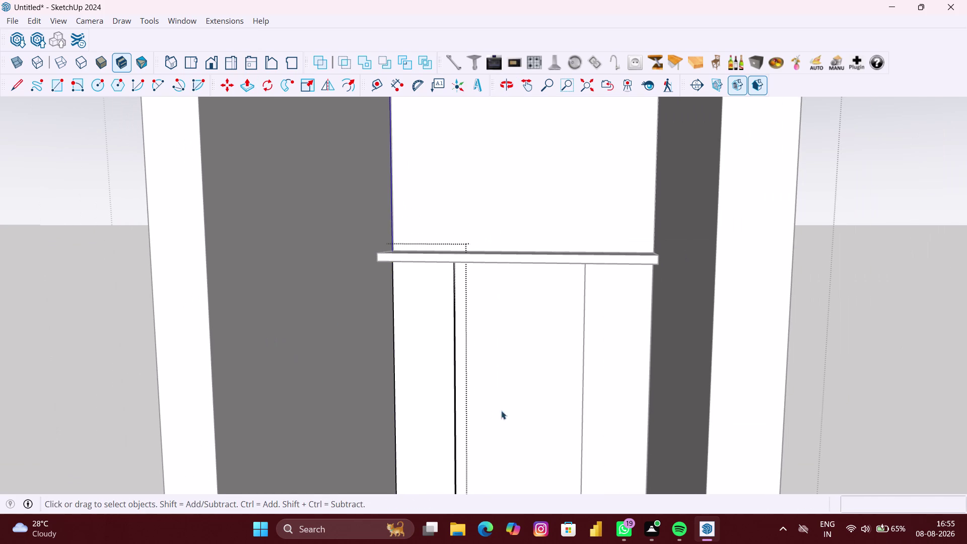
click(871, 415)
middle_drag(653, 423, 614, 440)
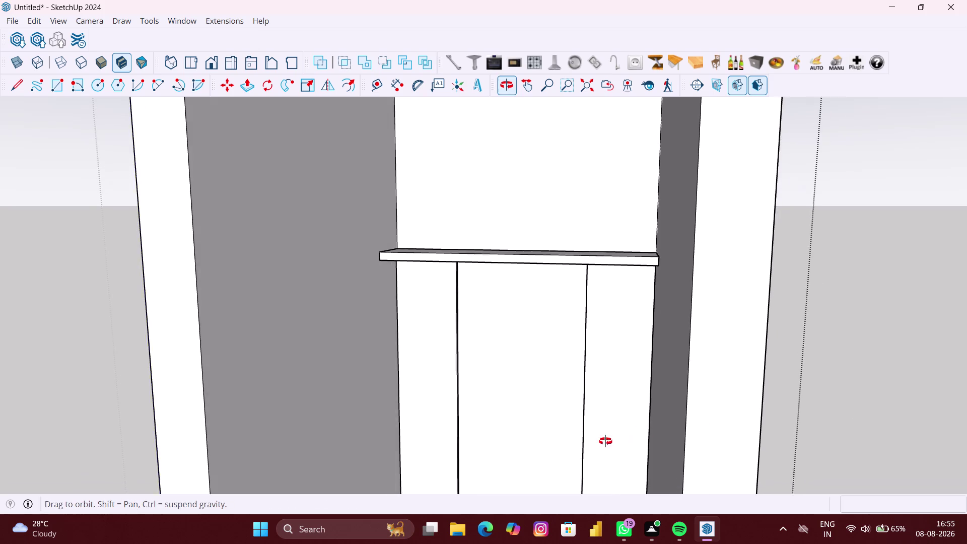
middle_drag(614, 441, 584, 442)
scroll(down, 3)
middle_drag(548, 452, 611, 439)
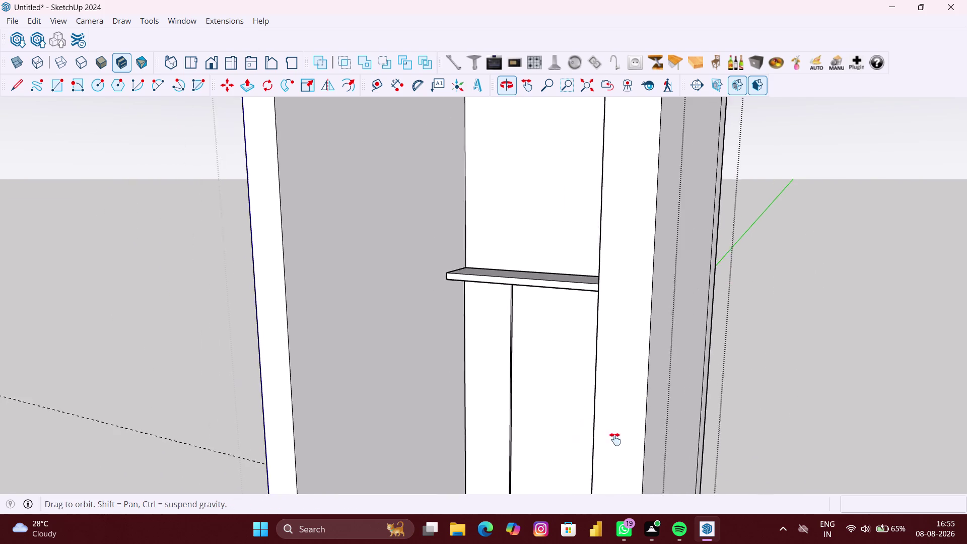
middle_drag(611, 440, 617, 439)
middle_drag(592, 455, 626, 329)
scroll(up, 3)
middle_drag(604, 363, 602, 364)
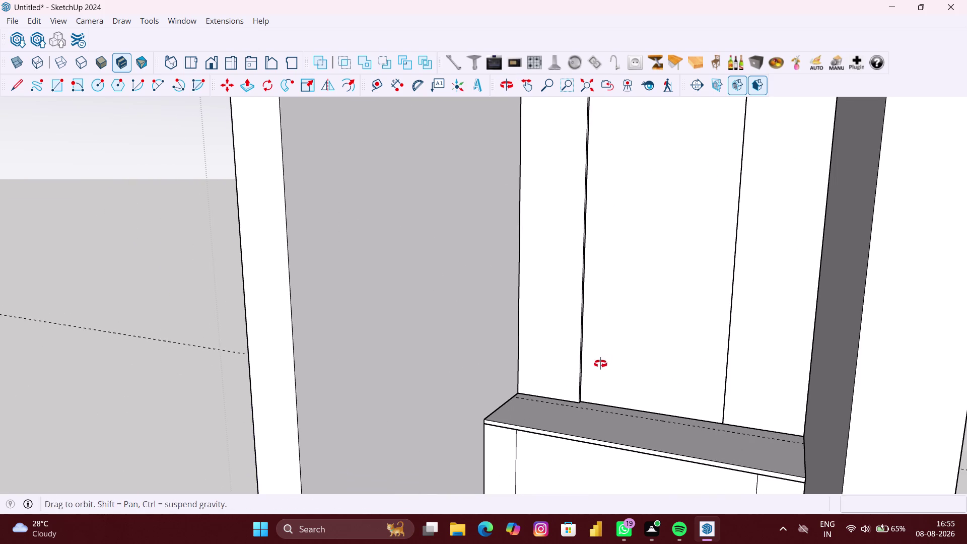
middle_drag(603, 363, 598, 365)
scroll(up, 3)
middle_drag(588, 398, 596, 399)
scroll(up, 3)
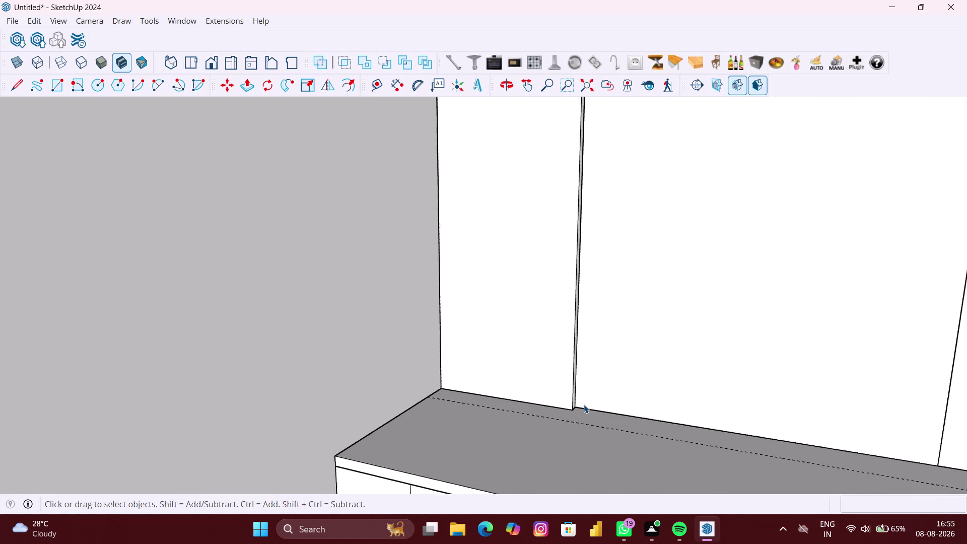
middle_click(584, 405)
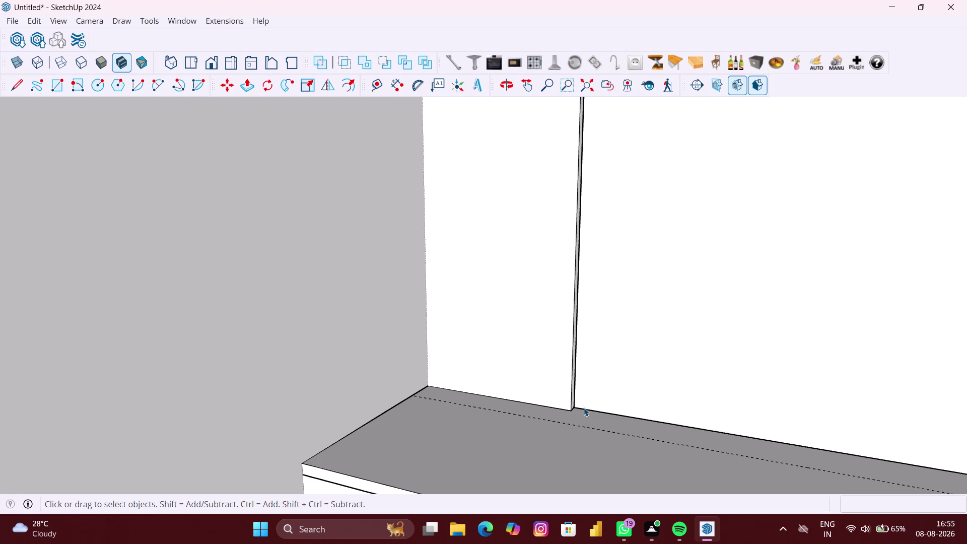
scroll(down, 3)
scroll(down, 3)
middle_drag(574, 413, 581, 414)
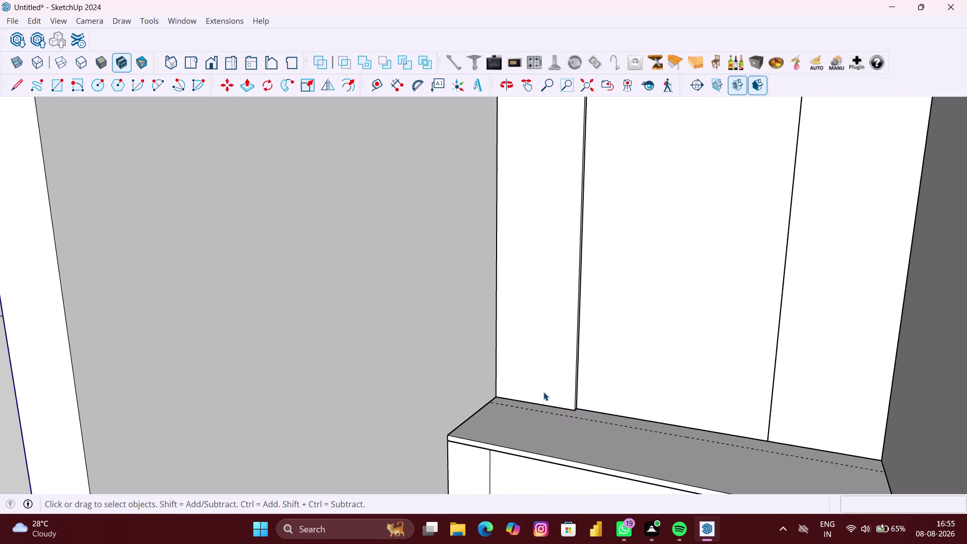
click(544, 389)
scroll(up, 3)
middle_drag(578, 407, 537, 416)
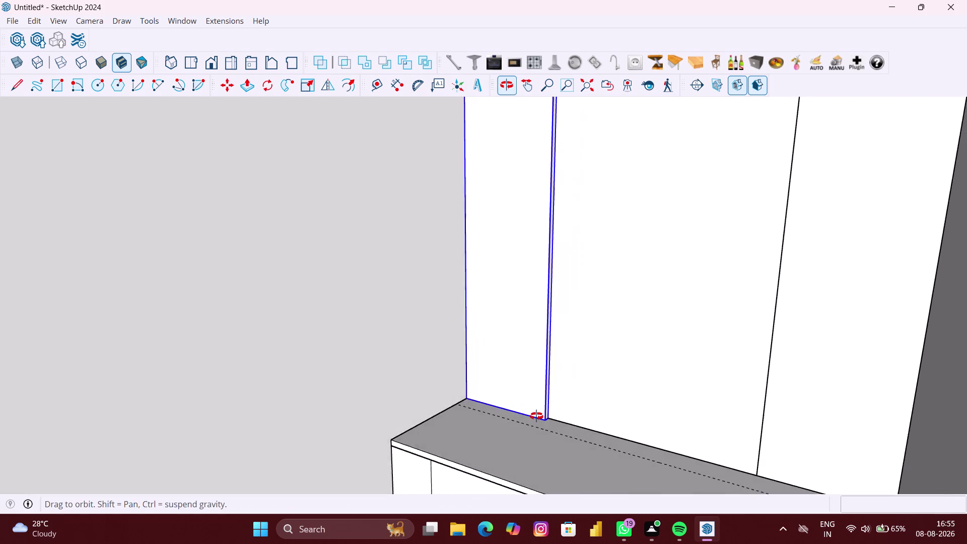
middle_drag(536, 416, 638, 428)
scroll(up, 3)
middle_drag(563, 400, 597, 413)
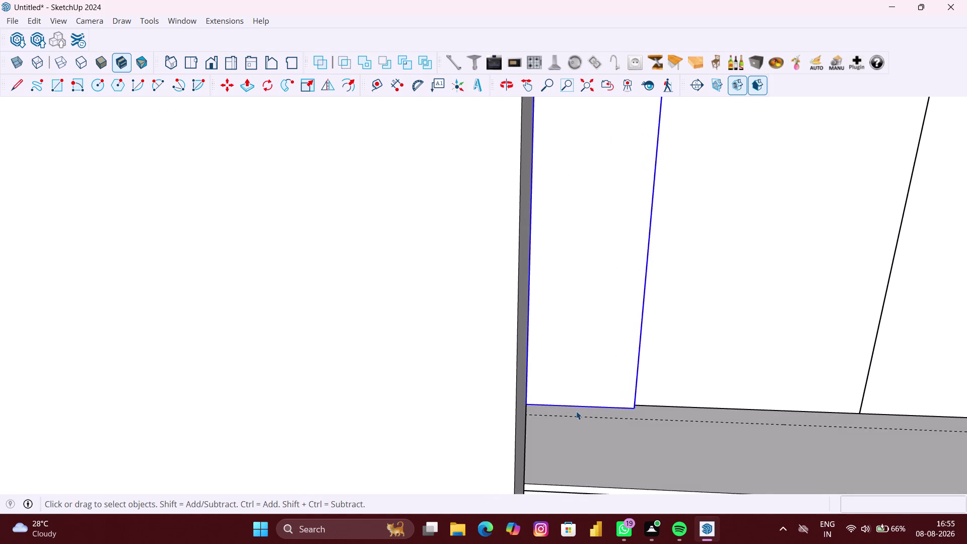
scroll(down, 3)
middle_drag(598, 409, 529, 416)
scroll(down, 3)
scroll(up, 3)
scroll(up, 3)
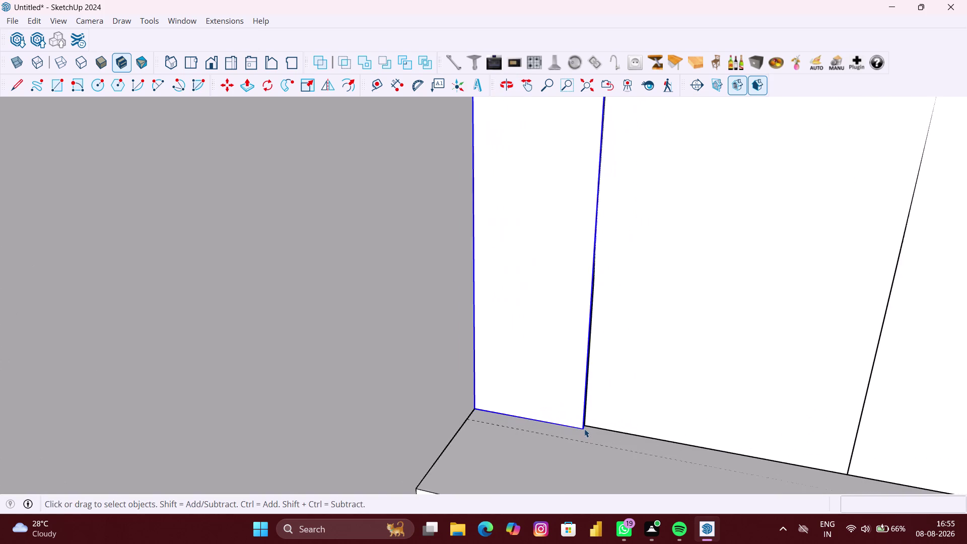
scroll(up, 3)
Pick up a copy of the panel by its bottom corner and turn on X-ray view.
key(m)
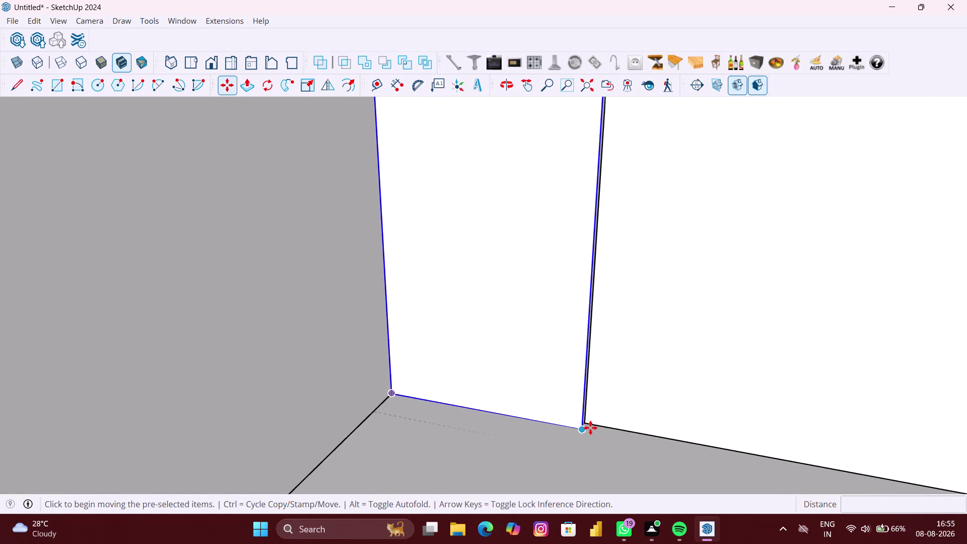
scroll(up, 3)
scroll(up, 3)
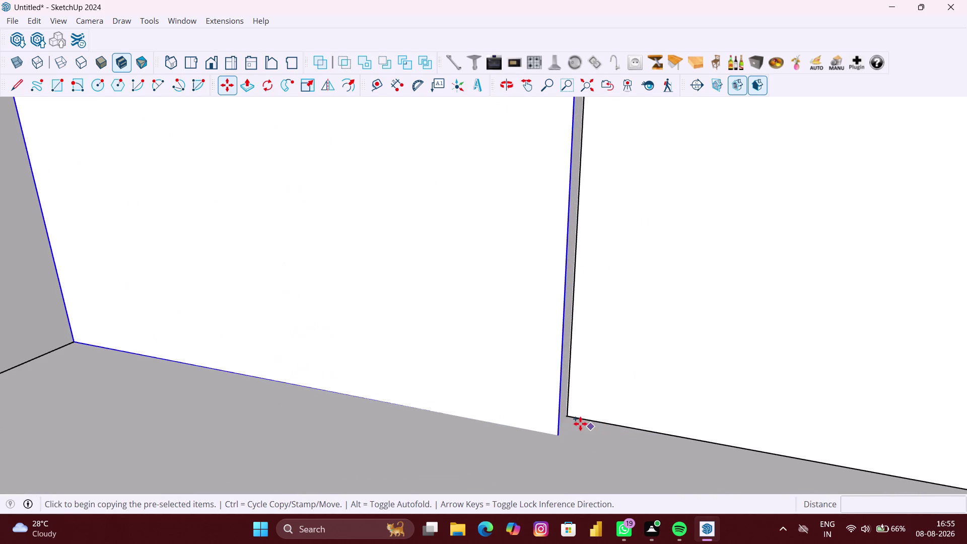
click(569, 418)
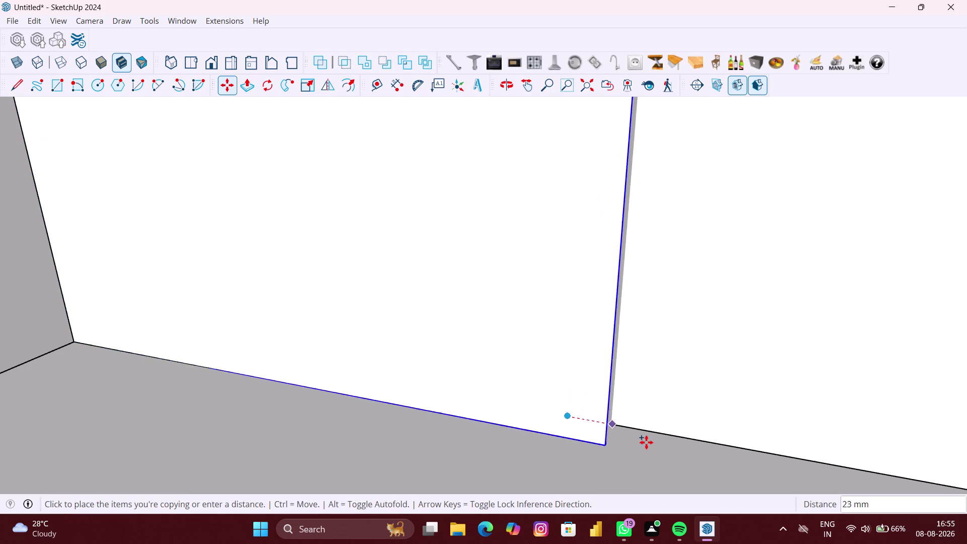
scroll(down, 3)
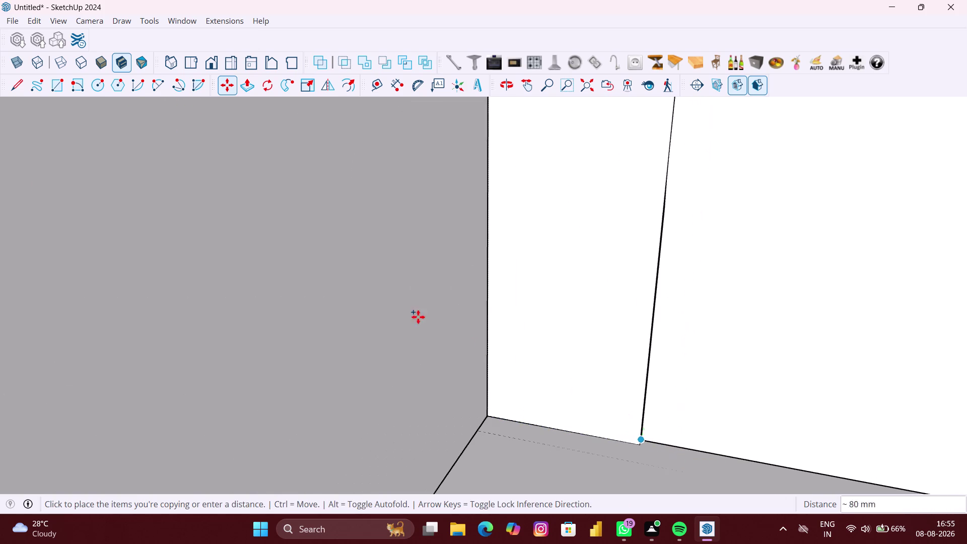
click(17, 64)
scroll(down, 3)
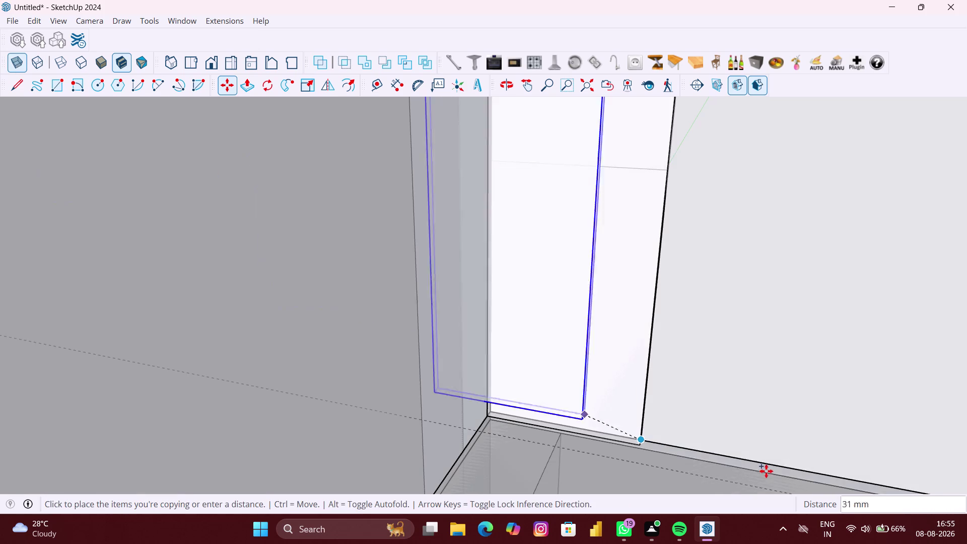
scroll(down, 3)
Place the copy against the right inner side, deselect it, and turn X-ray off.
middle_drag(802, 463, 657, 437)
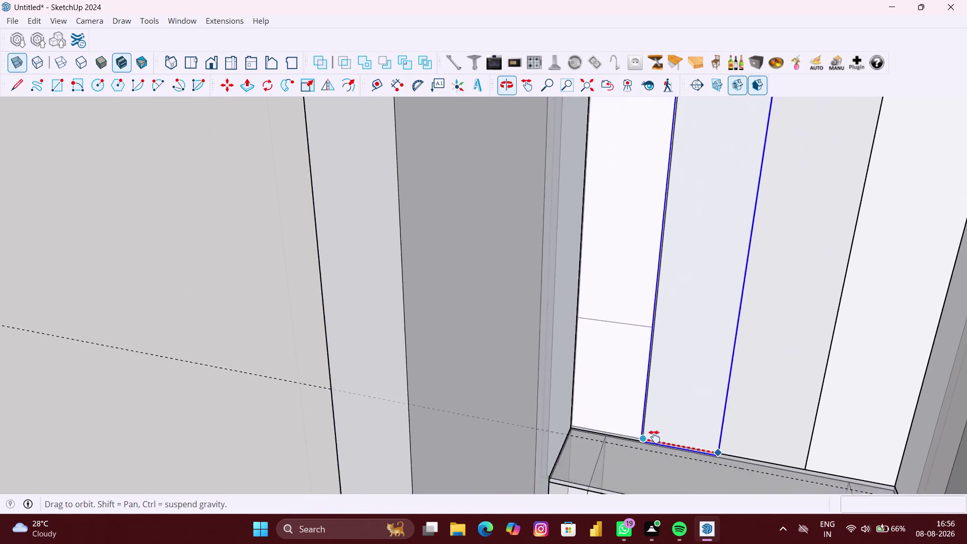
middle_drag(657, 437, 627, 432)
scroll(up, 3)
scroll(up, 3)
scroll(up, 3)
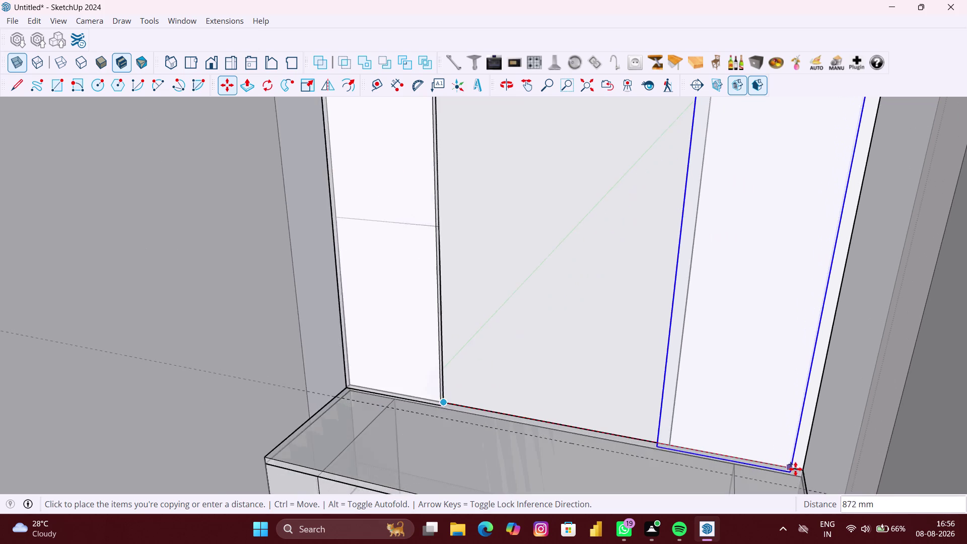
scroll(up, 3)
scroll(up, 3)
click(808, 471)
scroll(down, 3)
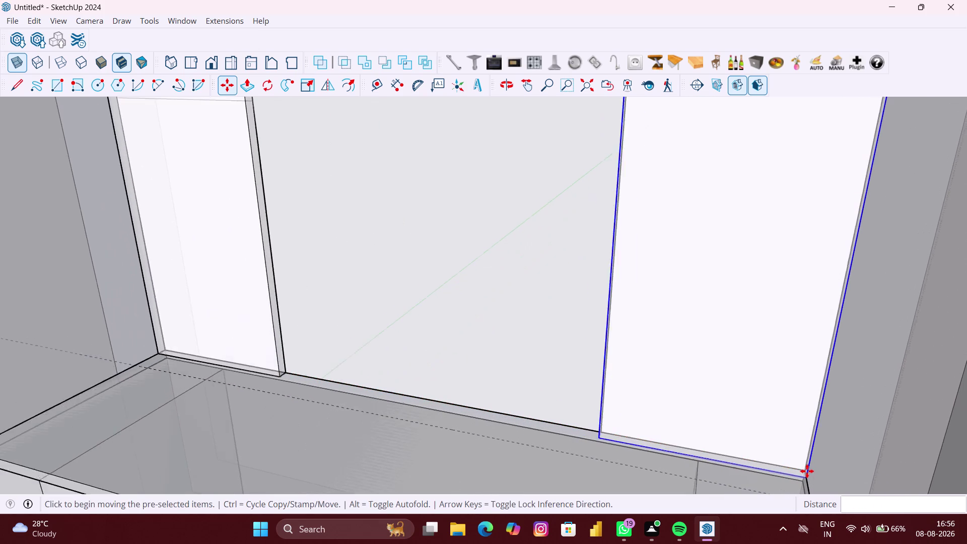
scroll(down, 3)
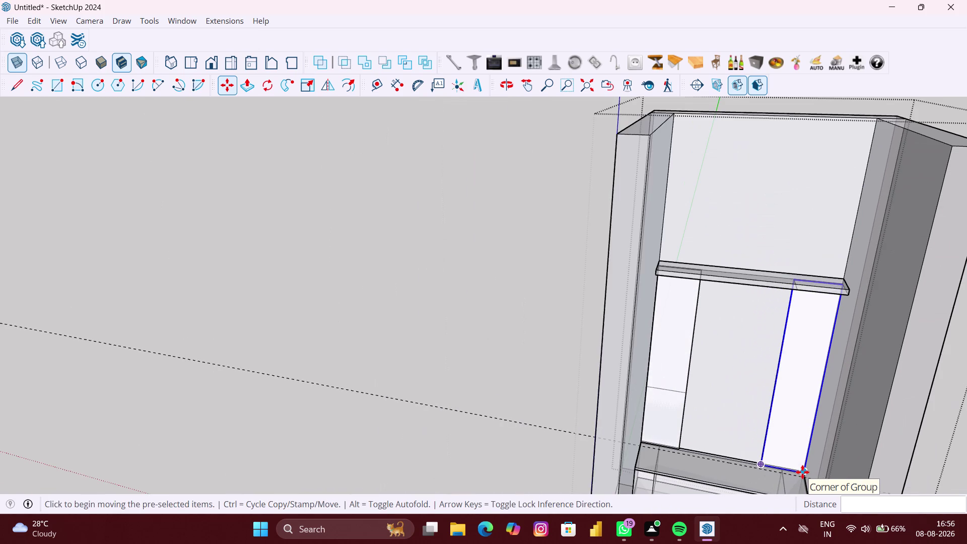
key(space)
click(439, 429)
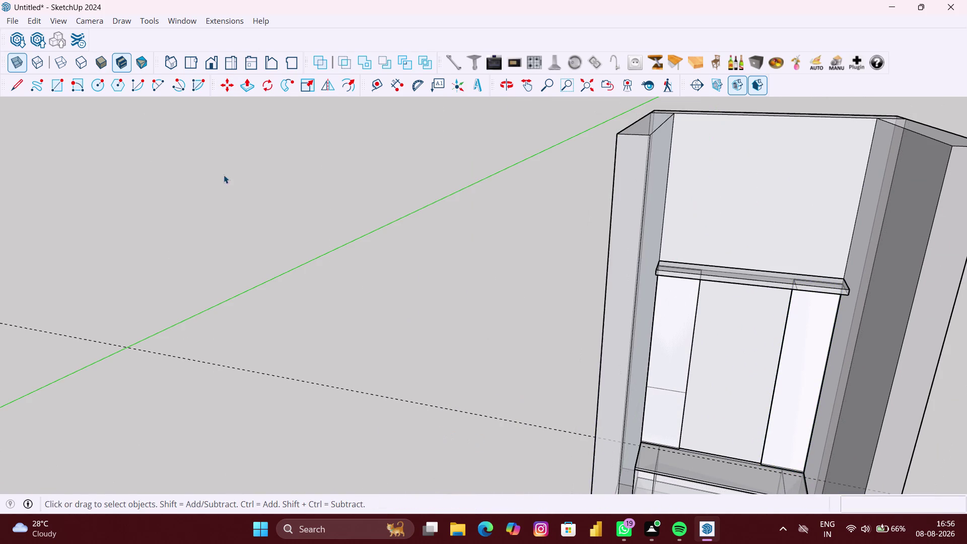
click(14, 61)
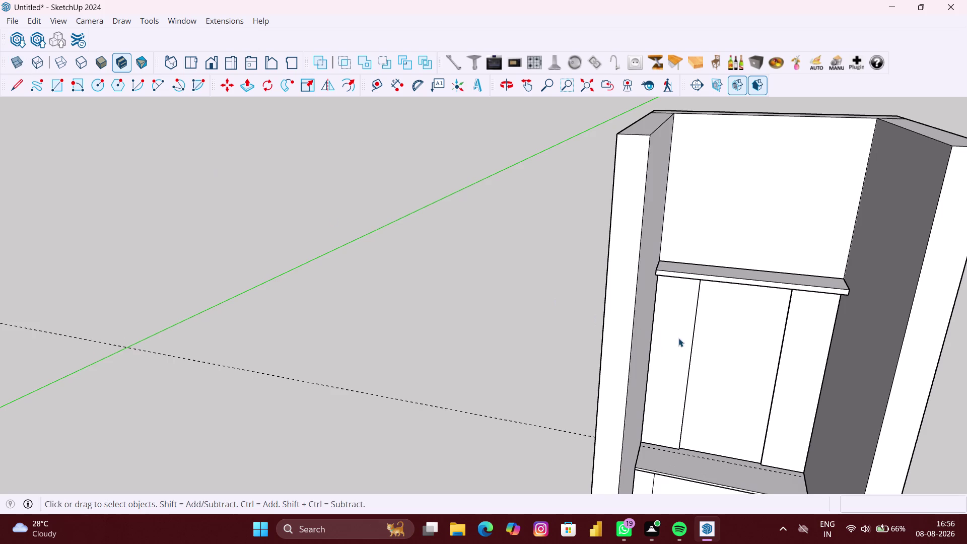
scroll(down, 3)
middle_drag(695, 354, 723, 254)
middle_drag(772, 401, 755, 339)
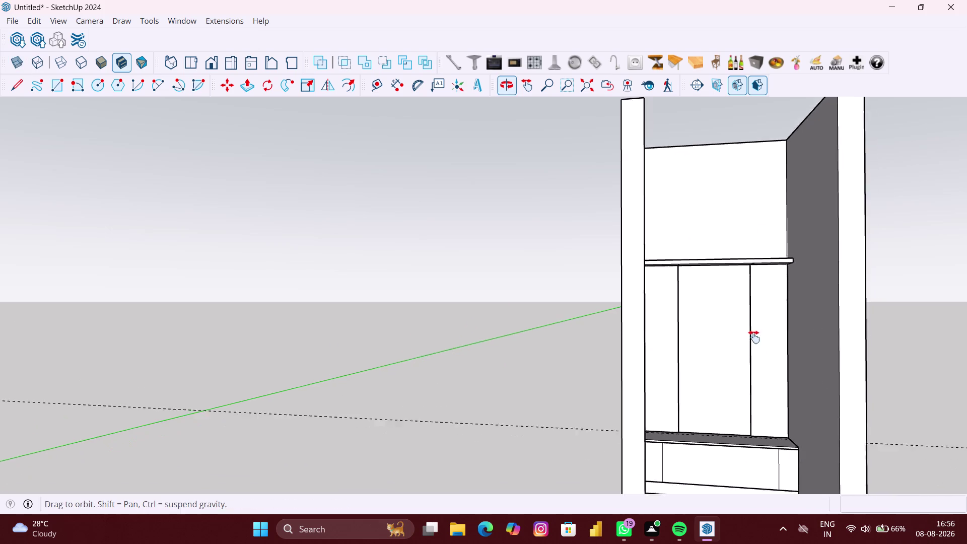
middle_drag(755, 338, 754, 336)
scroll(up, 3)
middle_drag(748, 390, 709, 458)
scroll(up, 3)
middle_drag(683, 453, 684, 473)
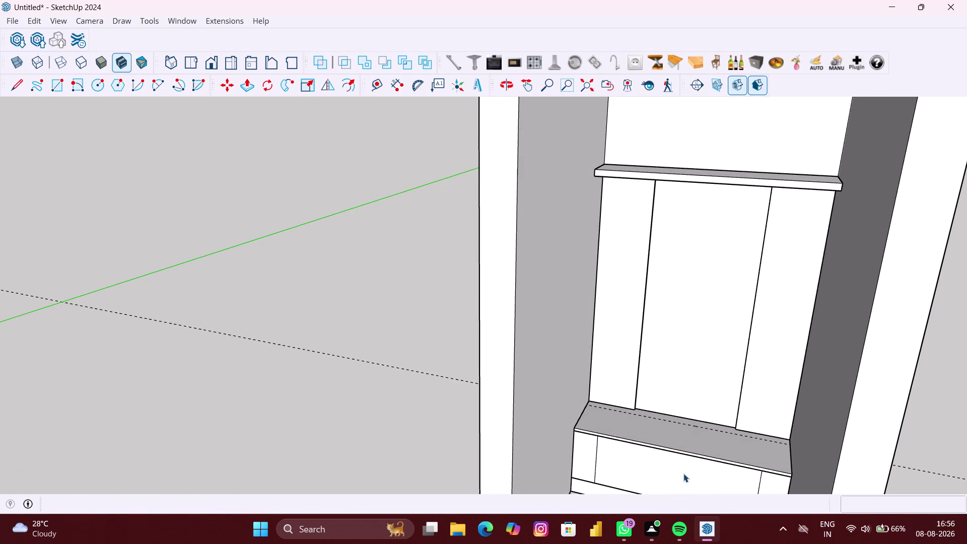